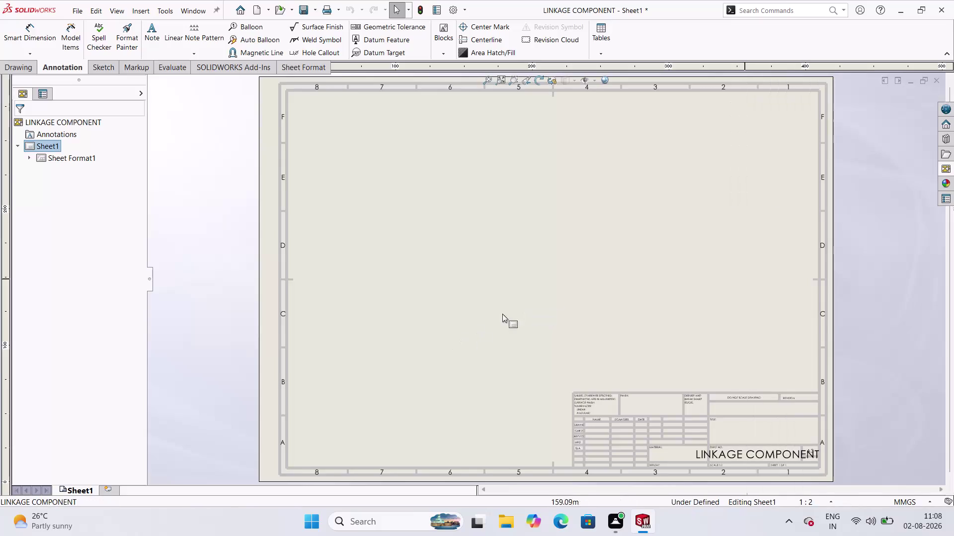
Drag the linkage front view from the View Palette to the sheet centre, skipping projected views.
click(948, 173)
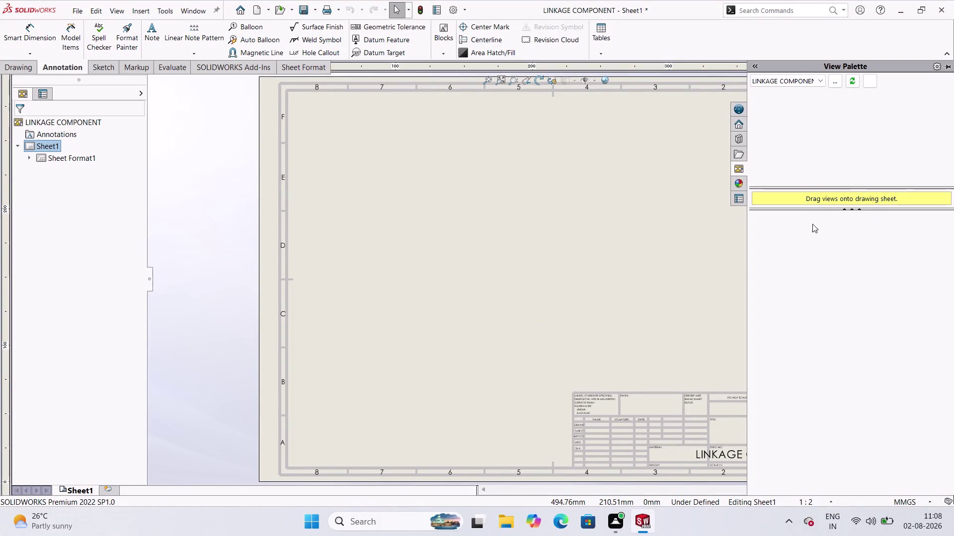
drag(786, 239, 464, 315)
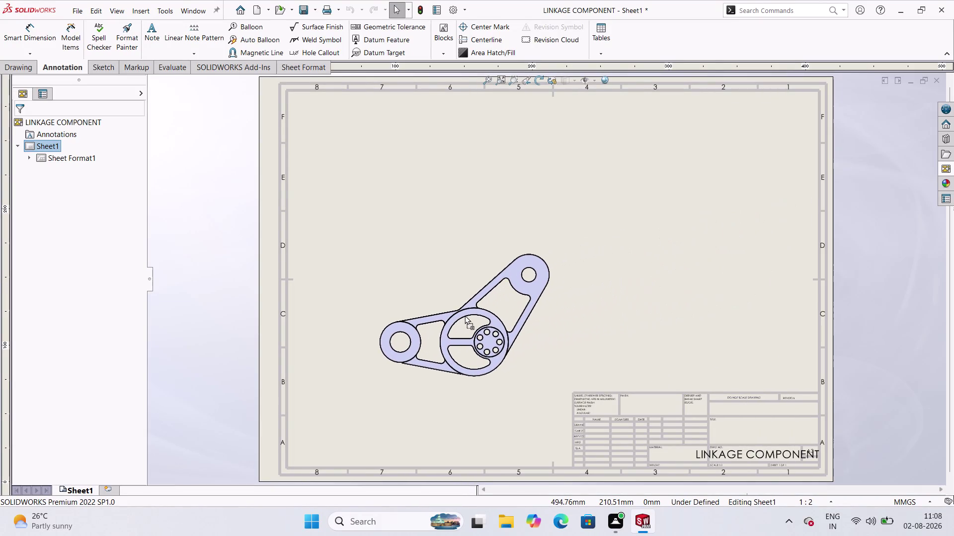
drag(464, 315, 477, 302)
click(480, 301)
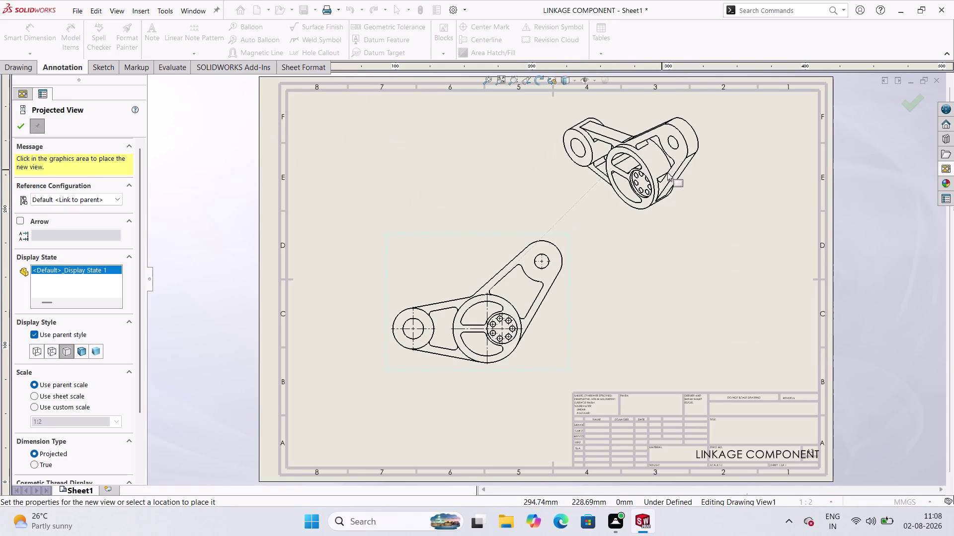
click(24, 129)
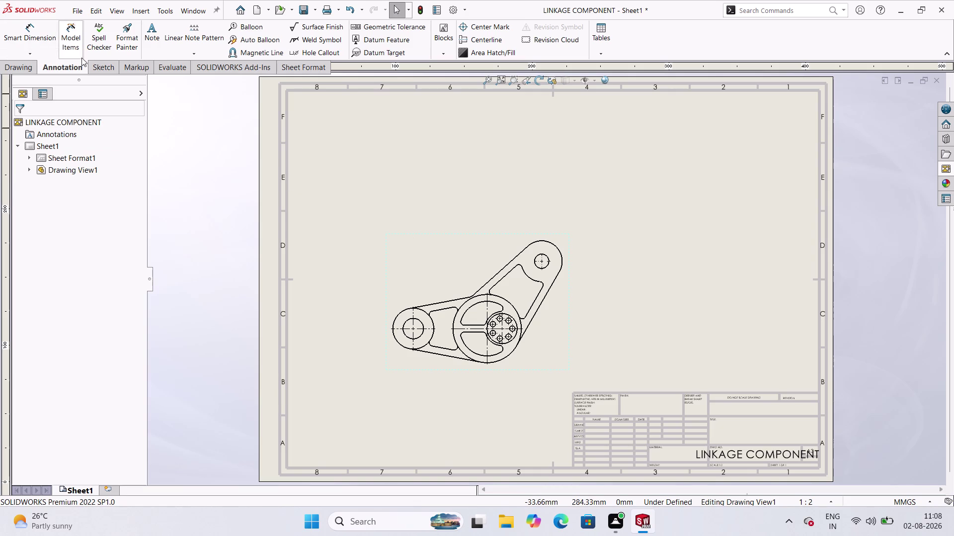
Insert a Model View of LINKAGE COMPONENT with a top view and a top-right isometric view.
click(27, 67)
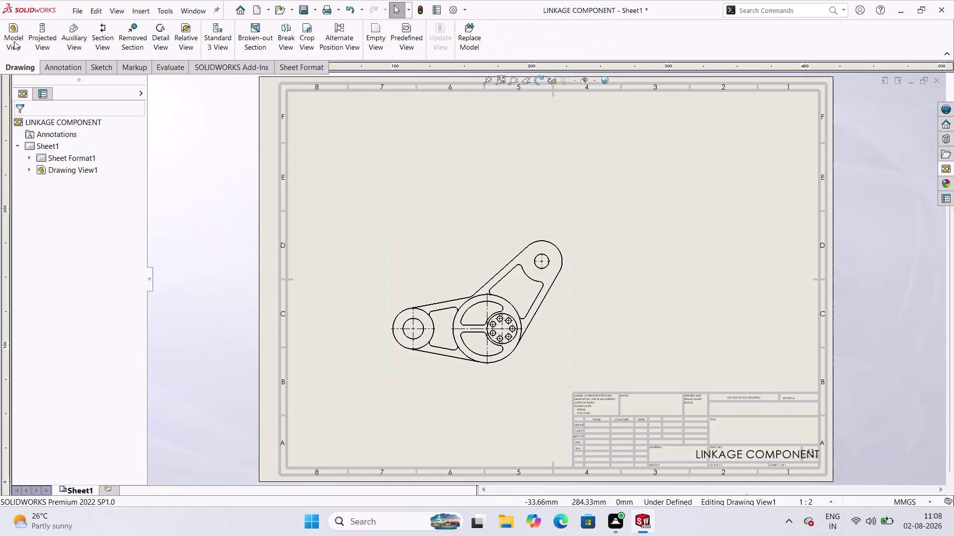
click(14, 41)
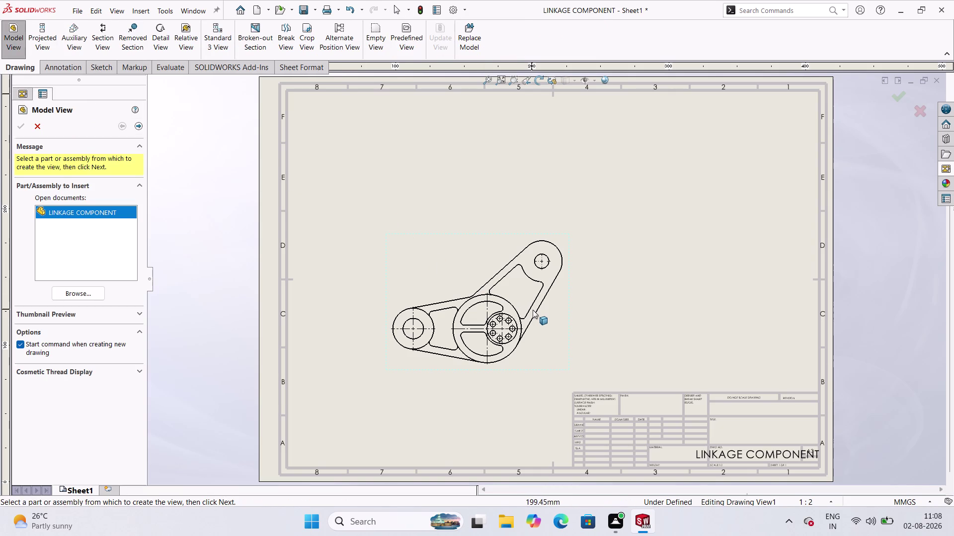
click(532, 309)
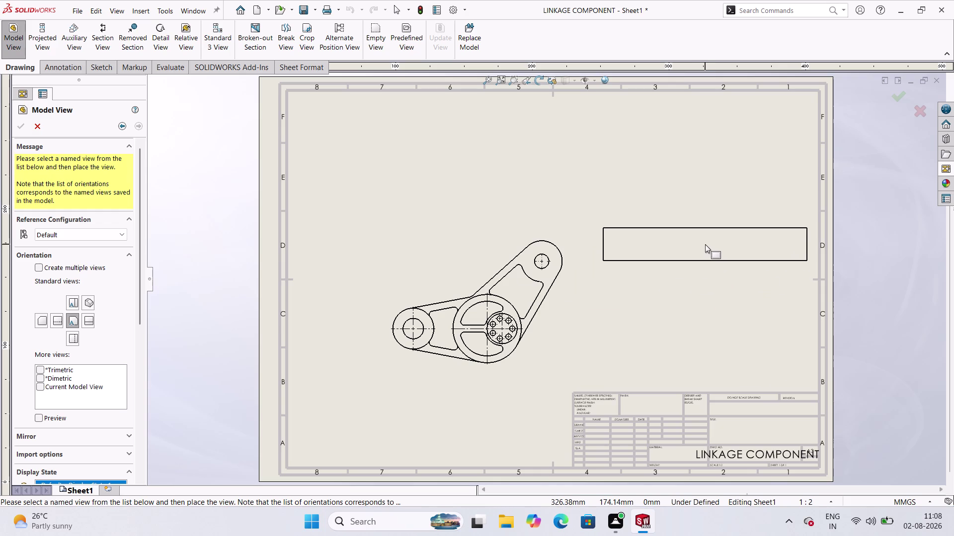
click(703, 243)
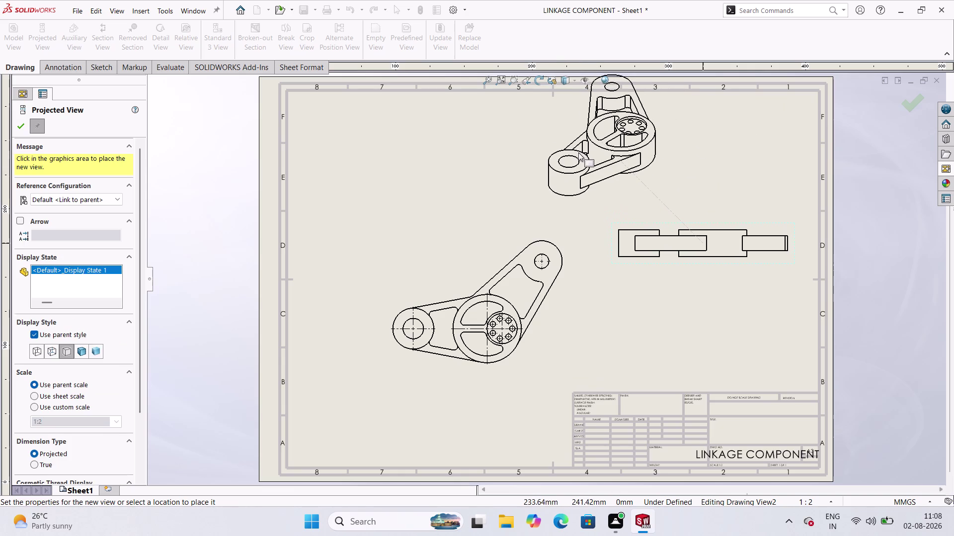
click(578, 153)
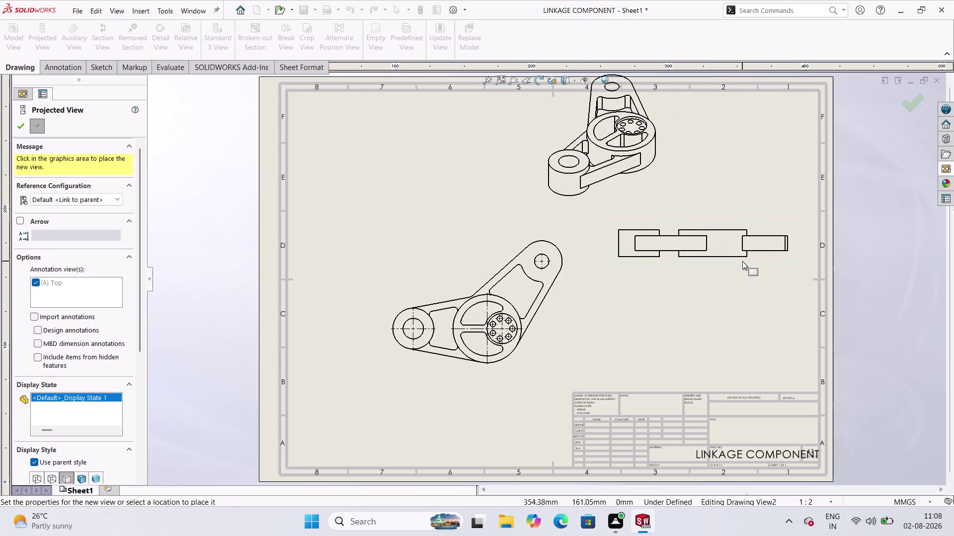
Exit view placement and delete the unwanted top view.
right_click(742, 256)
key(Escape)
key(Escape)
right_click(733, 247)
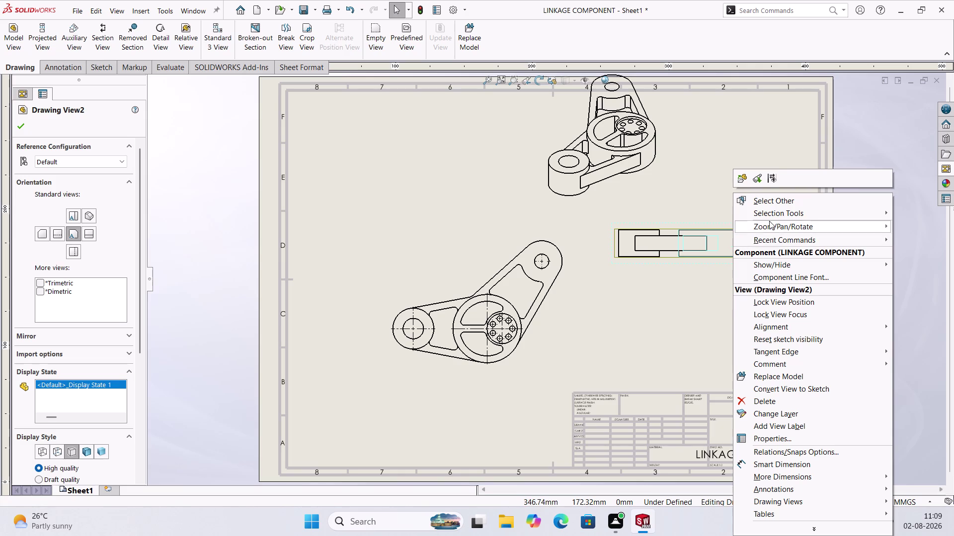
click(751, 401)
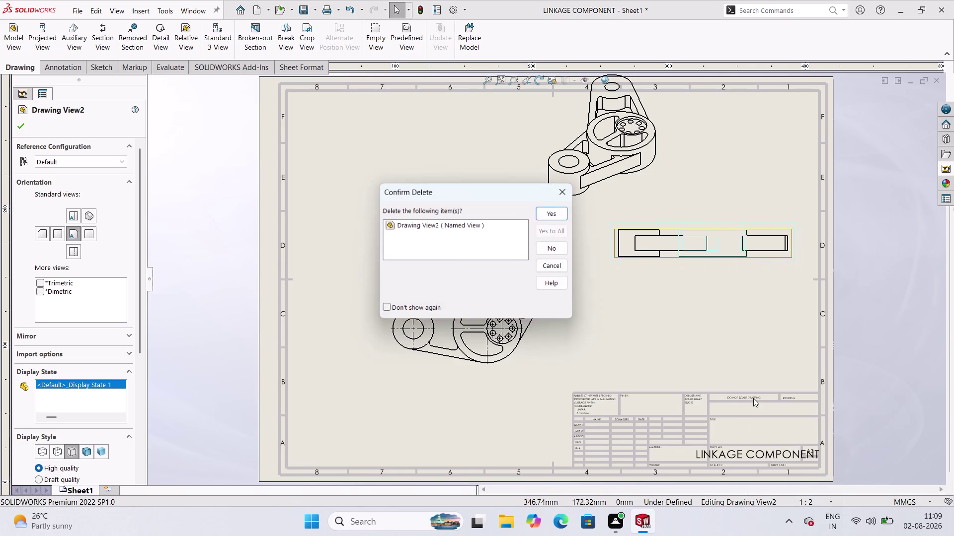
click(547, 207)
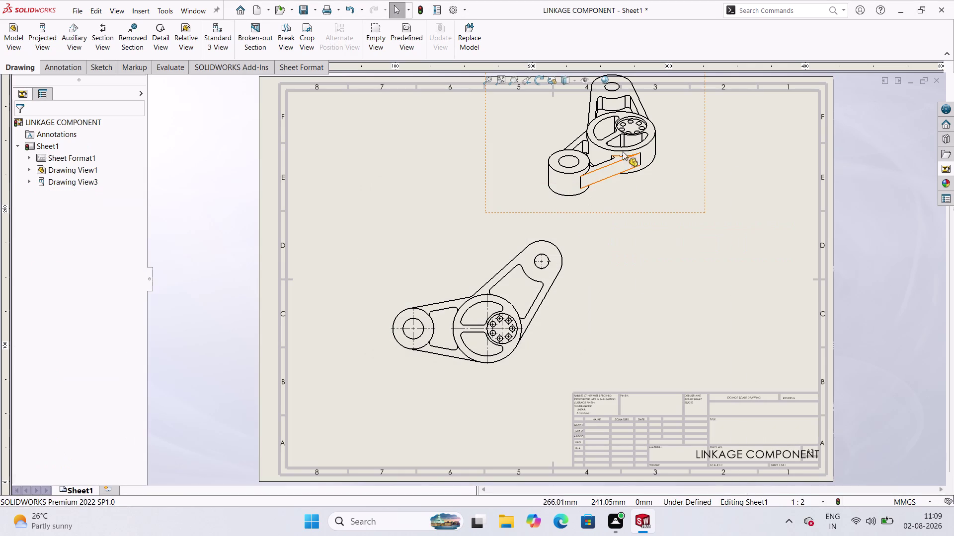
Move the isometric view down to the right and shift the front view lower.
drag(668, 214, 746, 320)
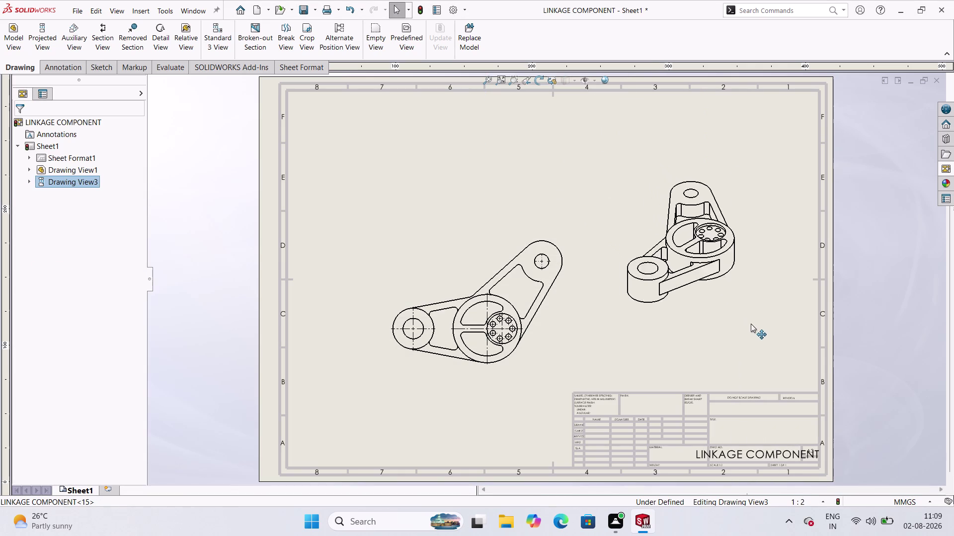
drag(746, 321, 766, 351)
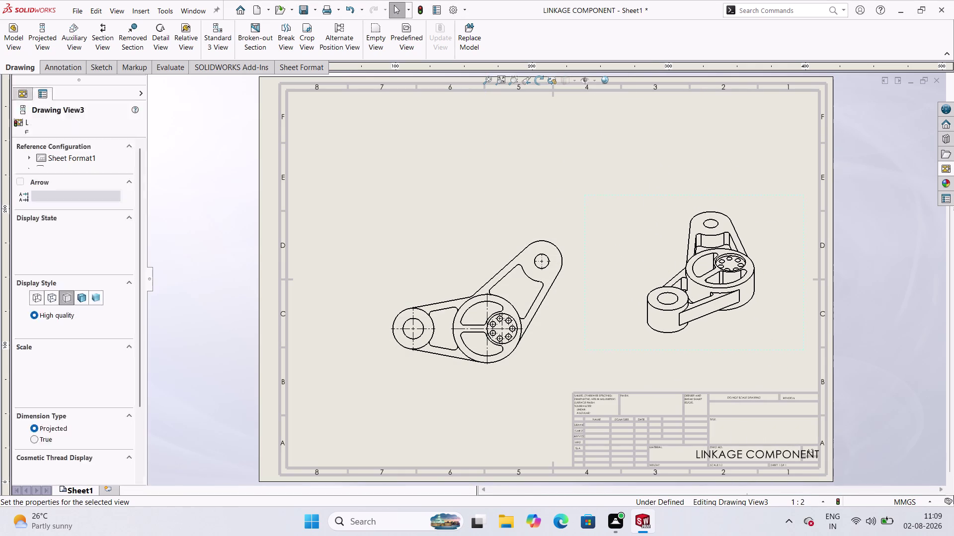
drag(541, 365, 521, 372)
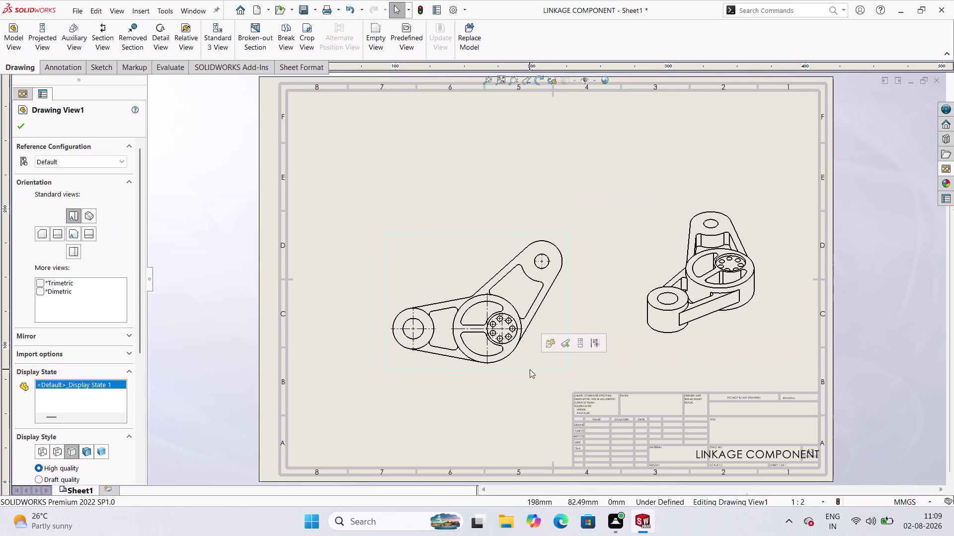
click(352, 265)
key(Escape)
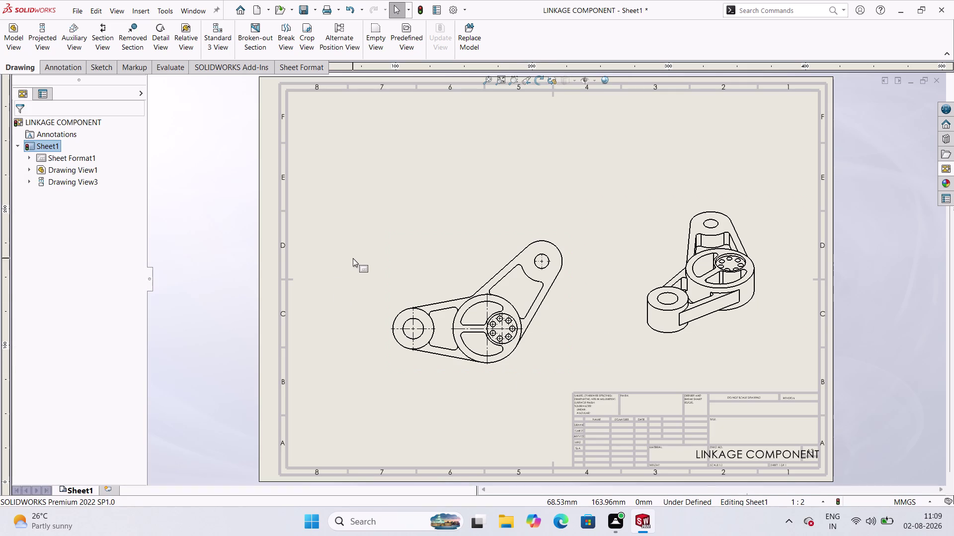
drag(524, 376, 508, 381)
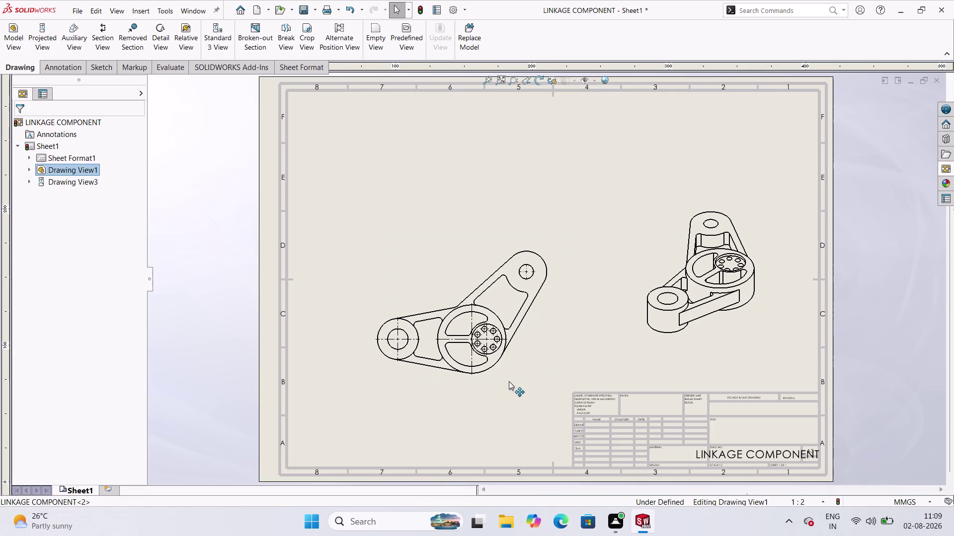
drag(508, 381, 526, 386)
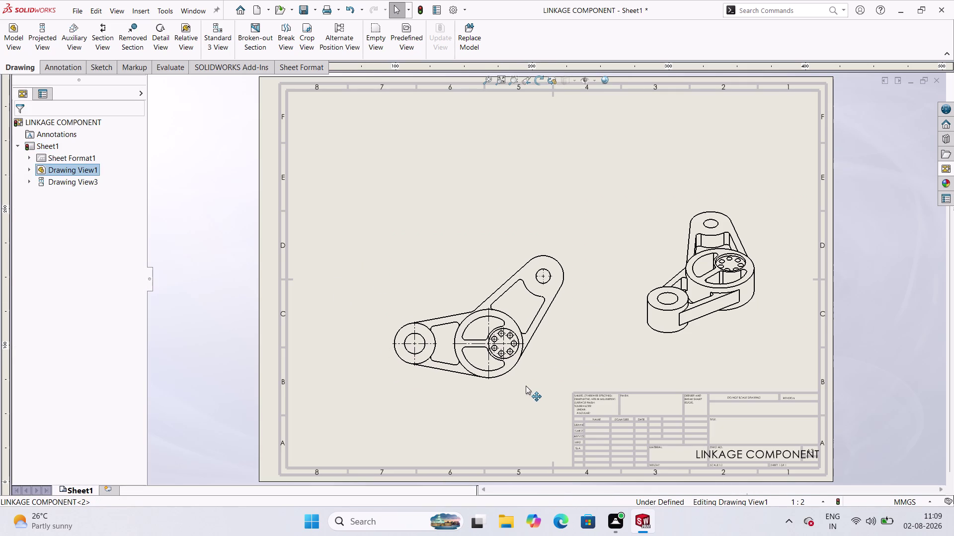
drag(525, 386, 518, 384)
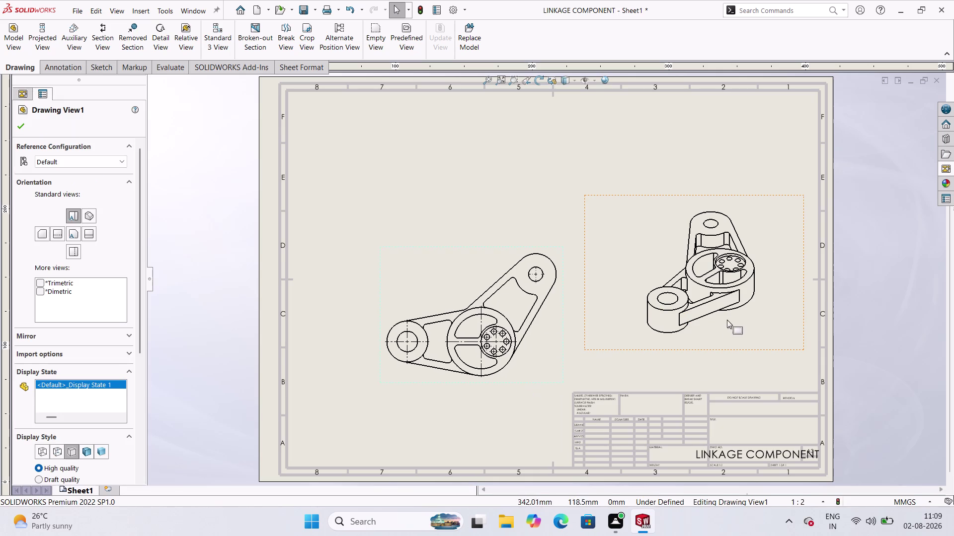
Fine-tune the isometric view's position and move the front view lower left.
click(732, 333)
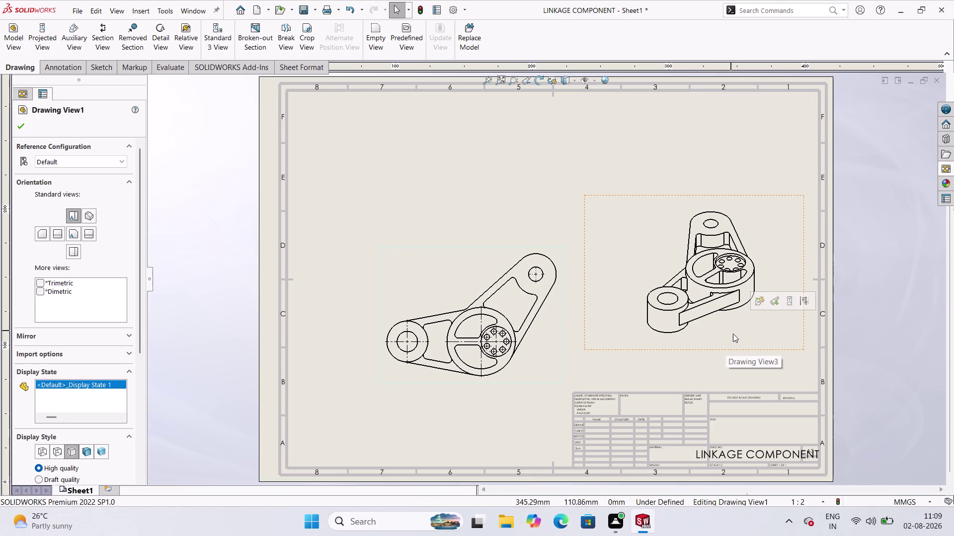
drag(754, 350, 751, 357)
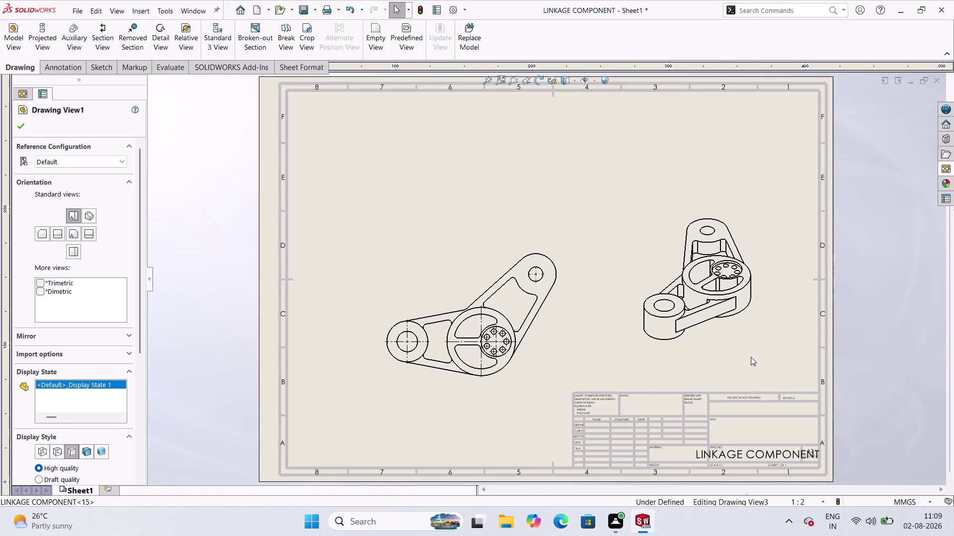
drag(750, 358, 757, 366)
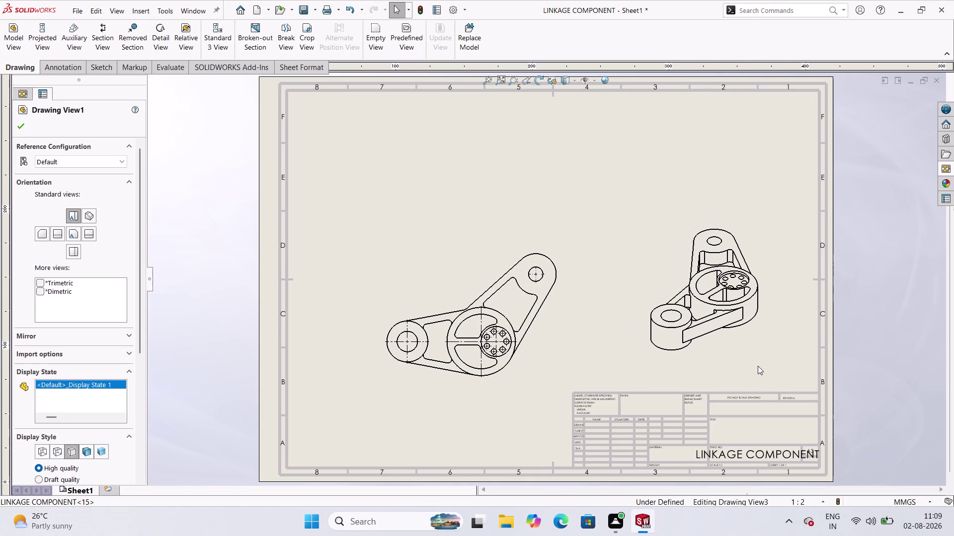
drag(758, 366, 753, 359)
drag(537, 343, 542, 368)
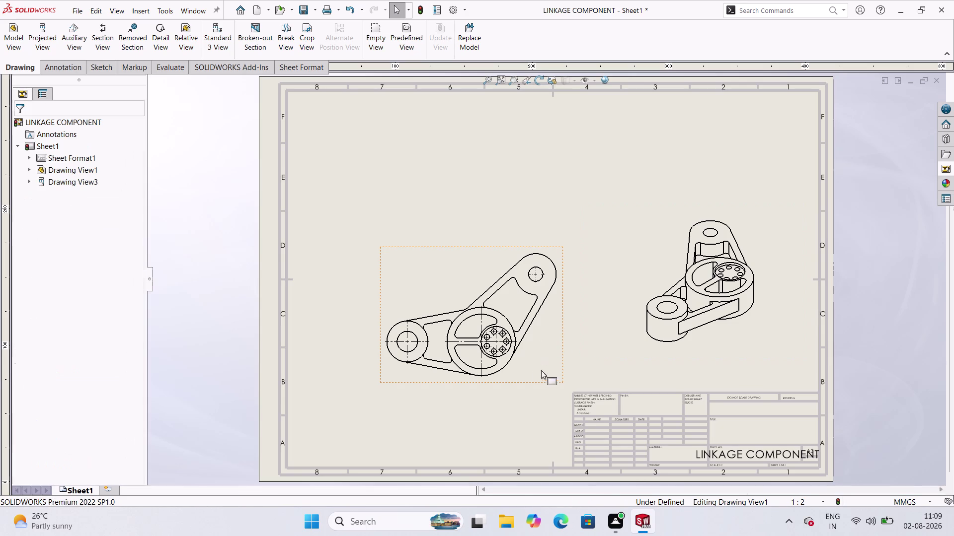
drag(523, 381, 527, 389)
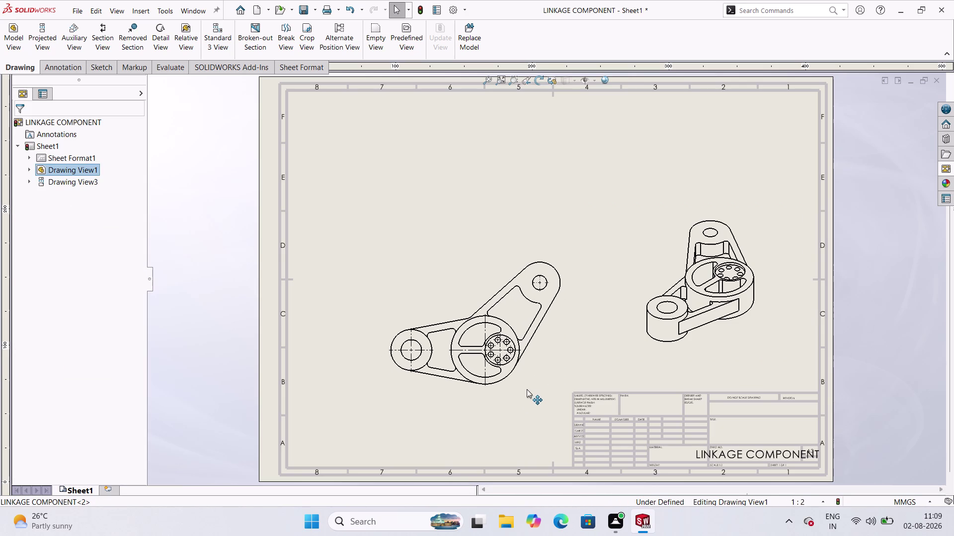
drag(526, 389, 509, 394)
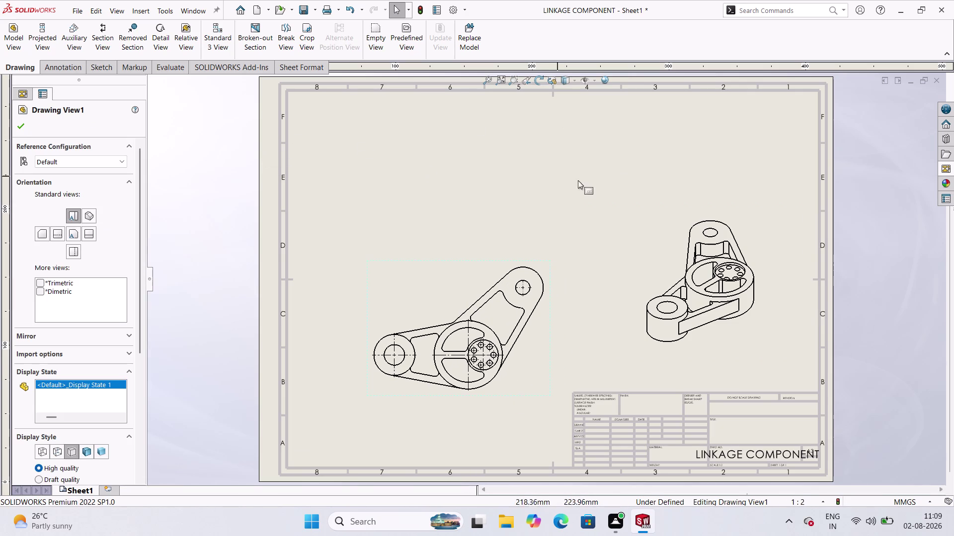
click(26, 128)
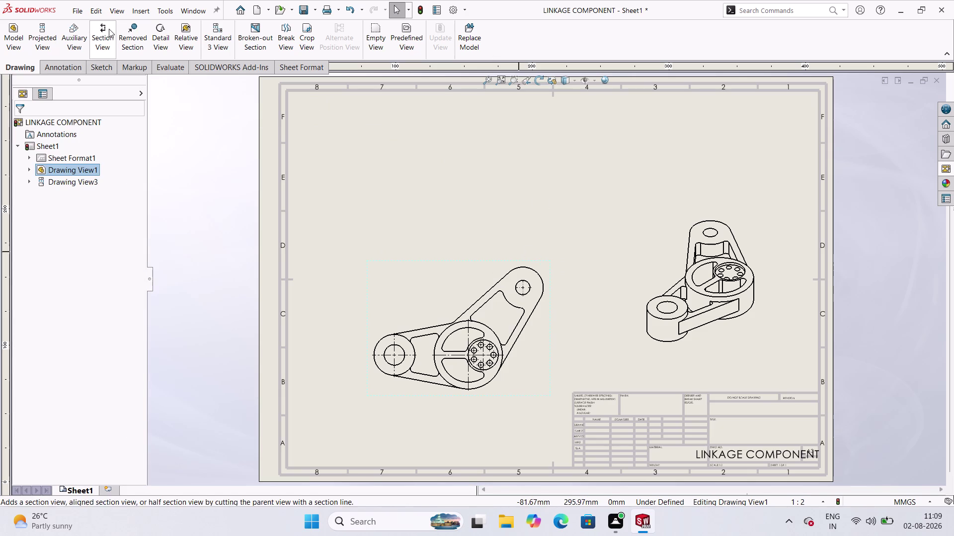
click(109, 29)
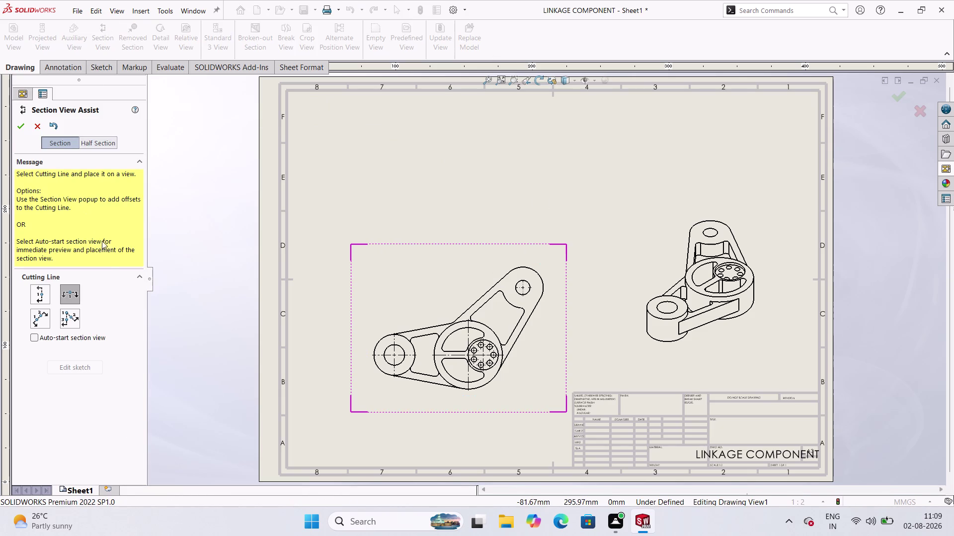
click(70, 320)
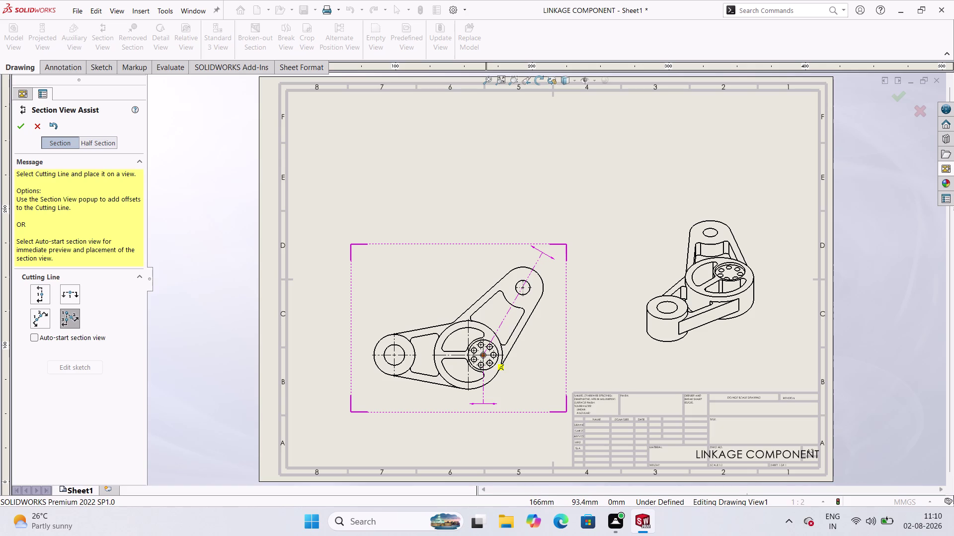
scroll(down, 3)
scroll(down, 3)
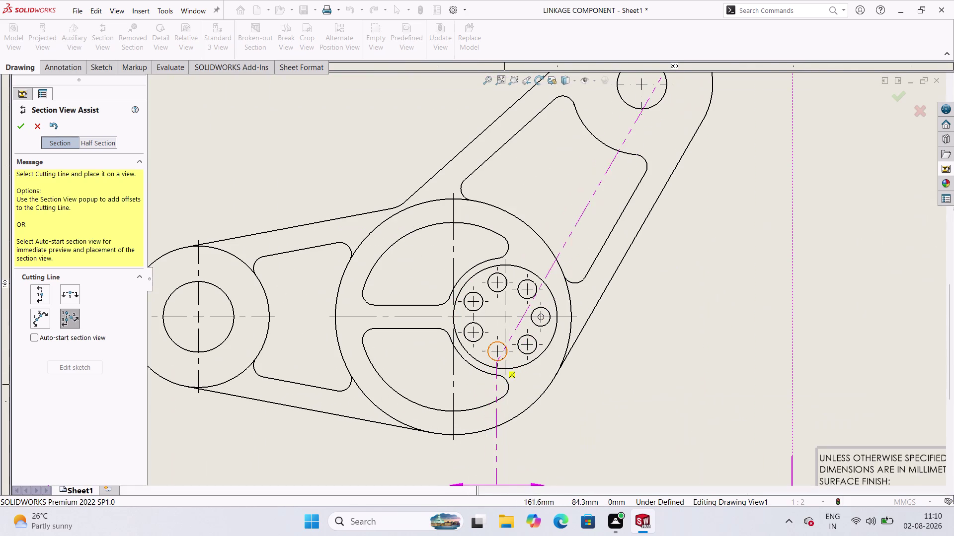
click(513, 317)
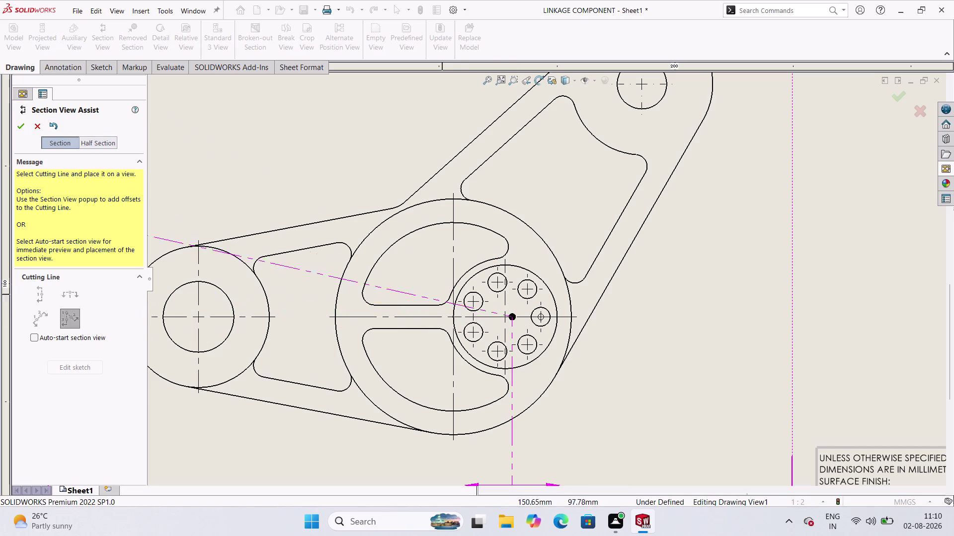
scroll(up, 3)
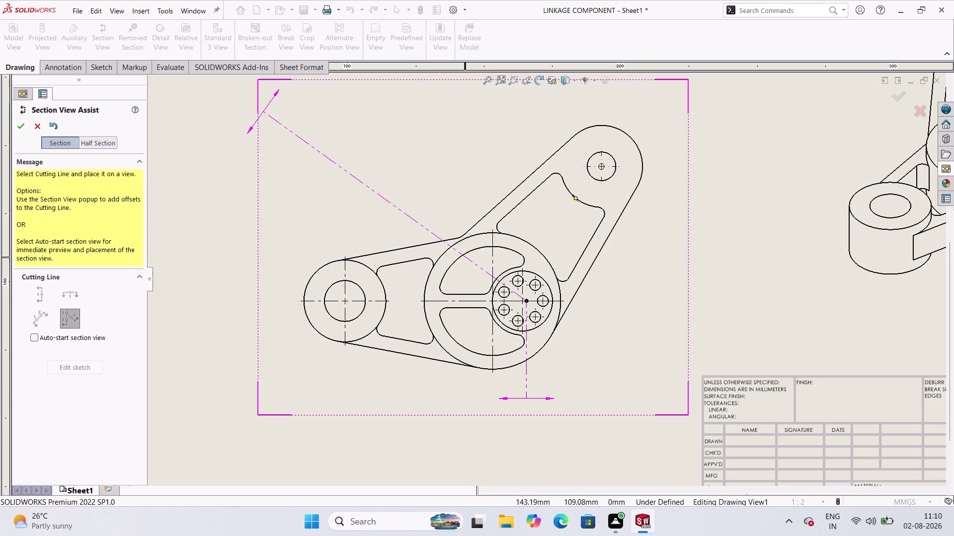
key(Escape)
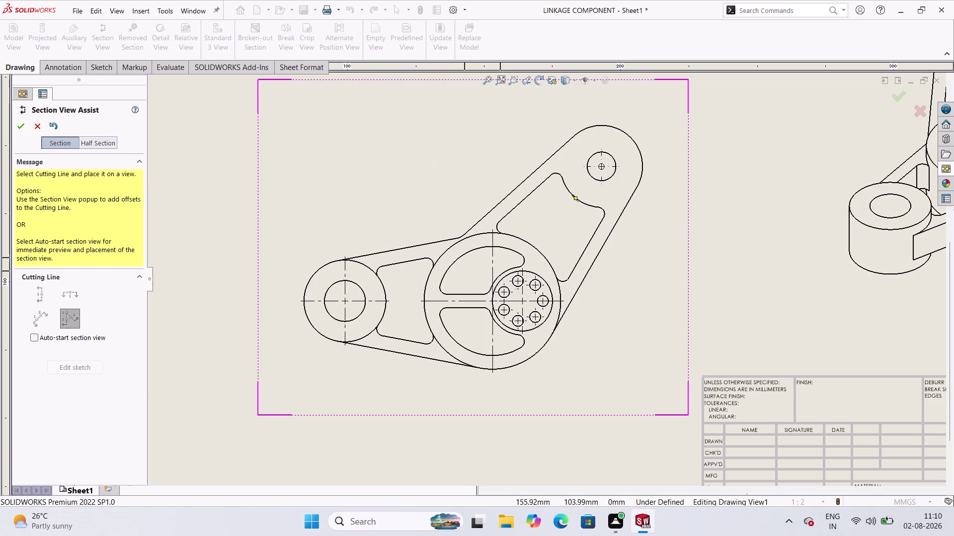
key(Escape)
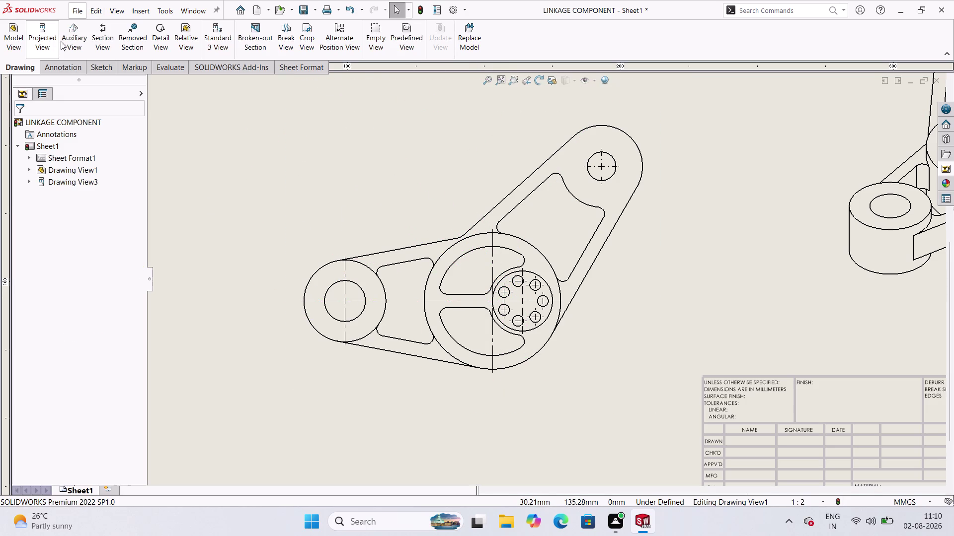
click(107, 44)
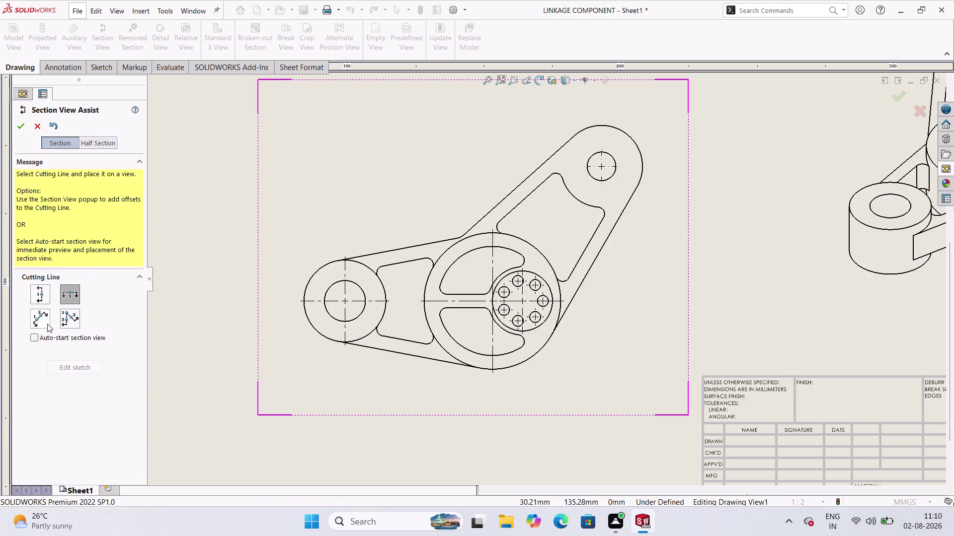
click(72, 320)
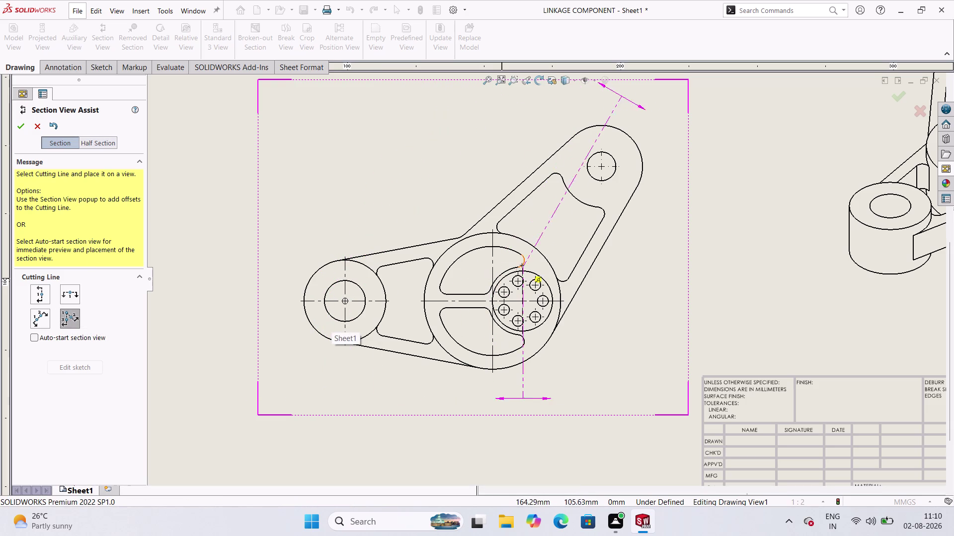
click(603, 164)
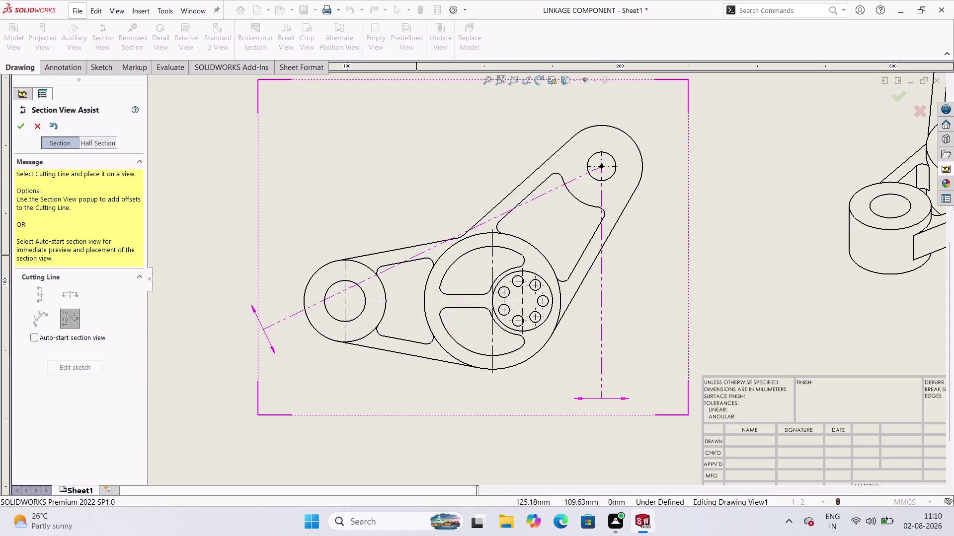
key(Escape)
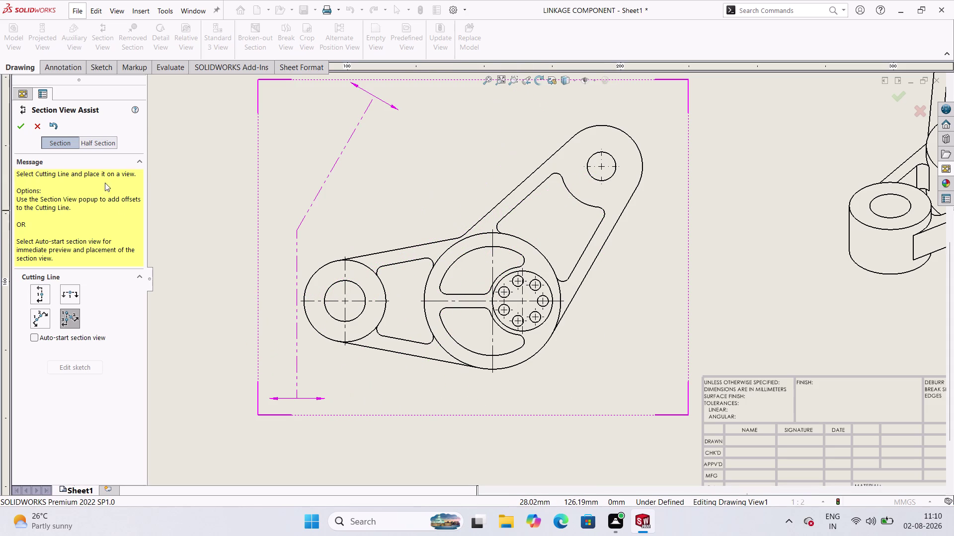
click(38, 317)
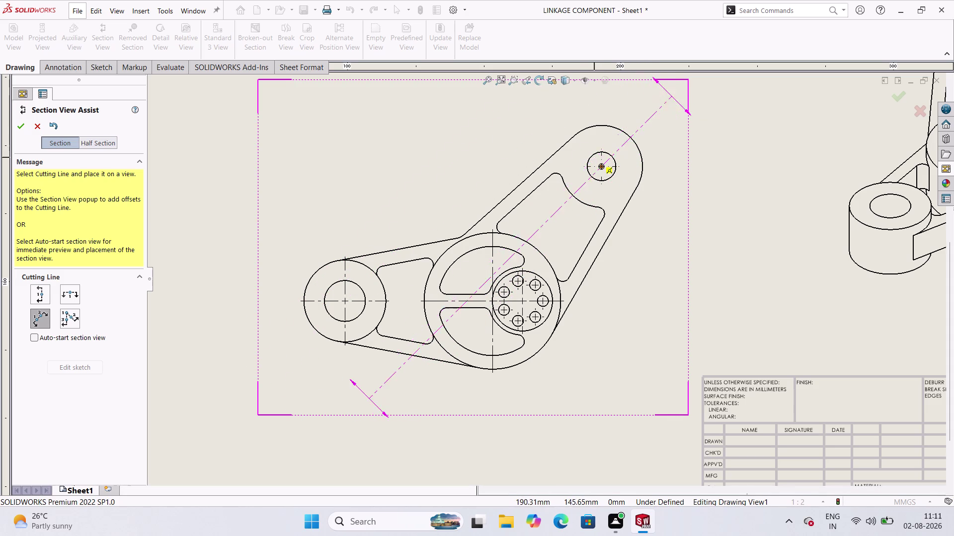
click(603, 168)
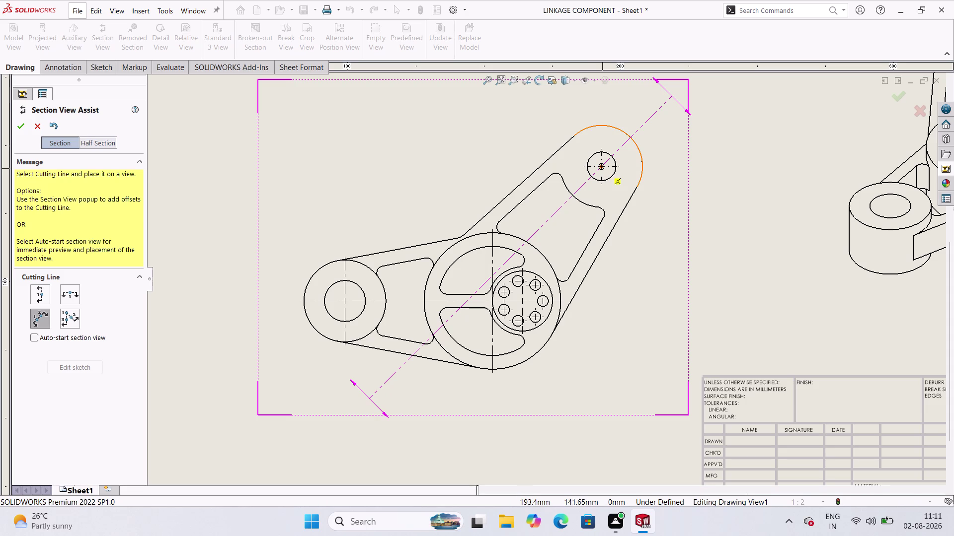
click(527, 301)
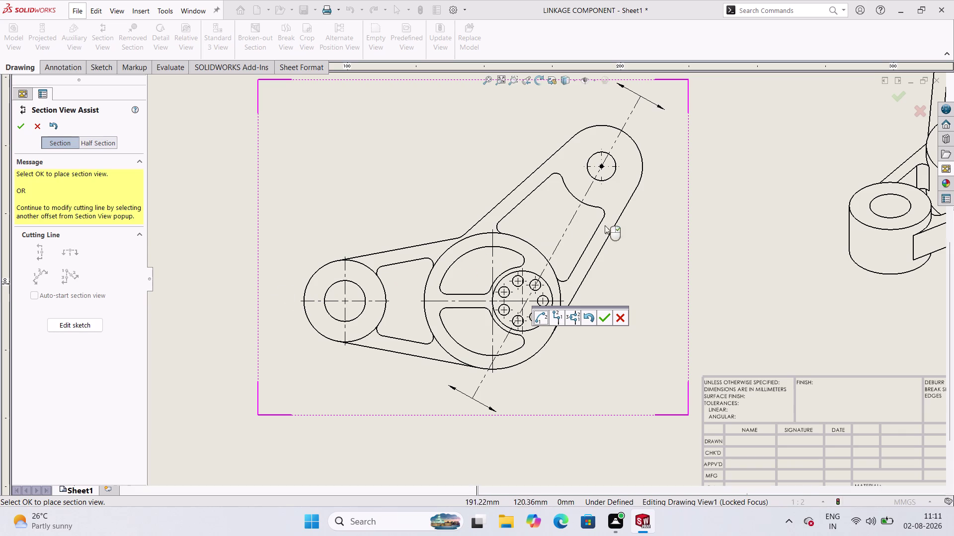
key(Escape)
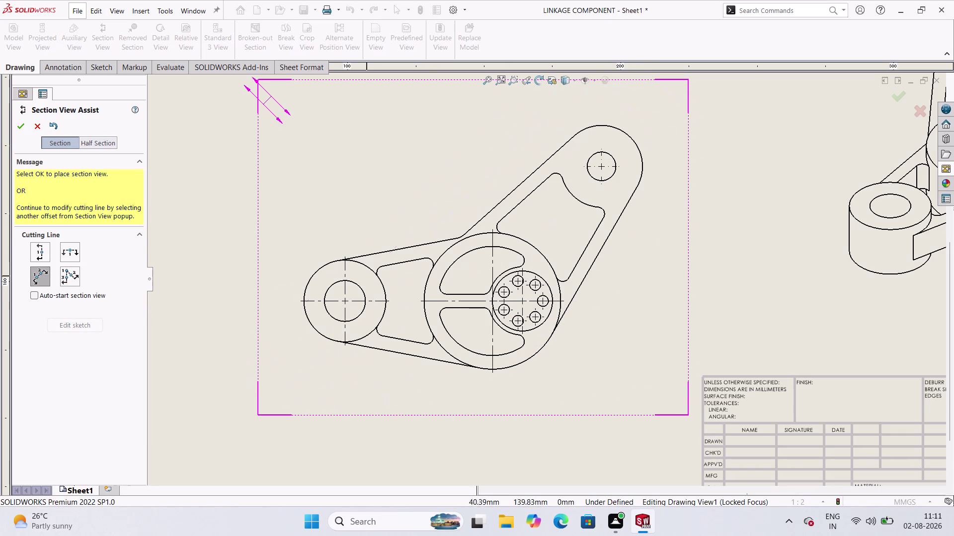
key(Escape)
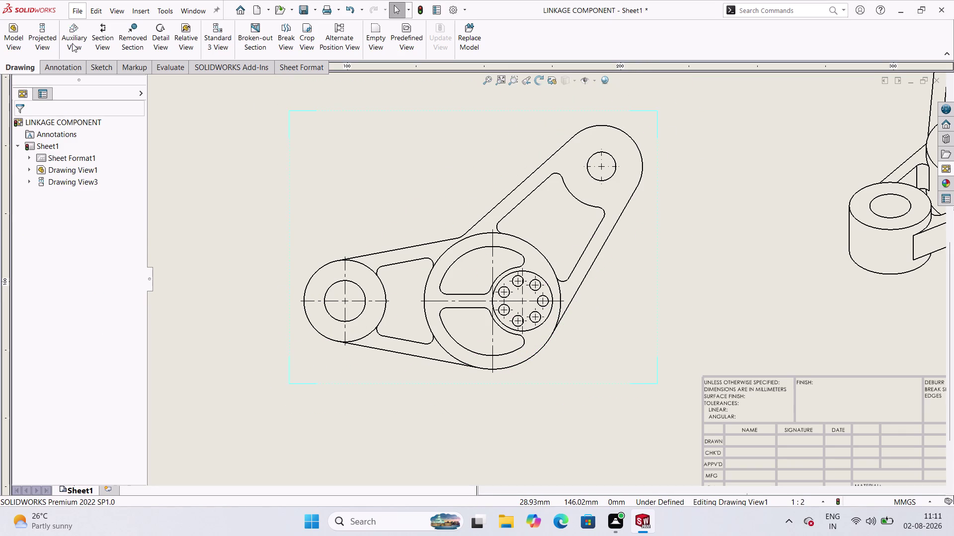
Try the Half Section and Auto-start options in the Section View tool.
click(109, 36)
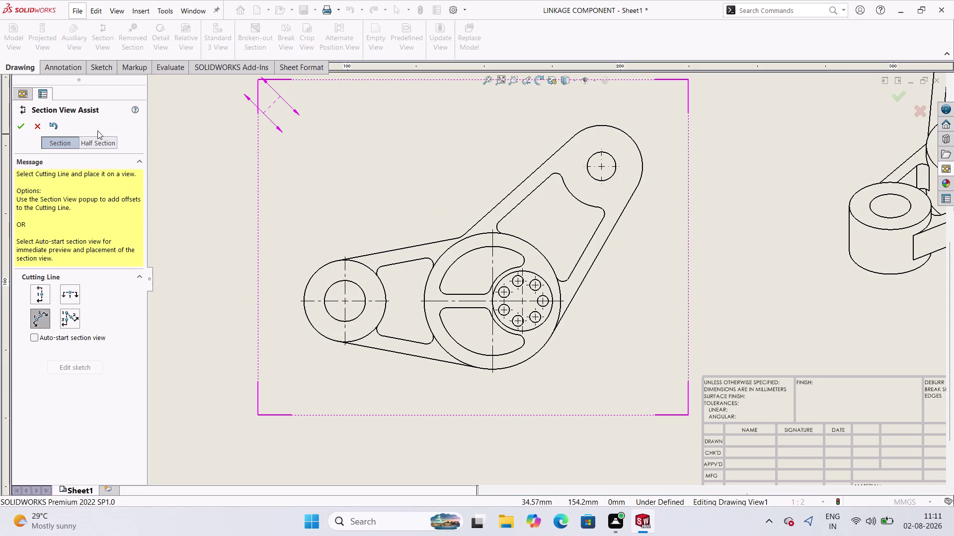
click(96, 147)
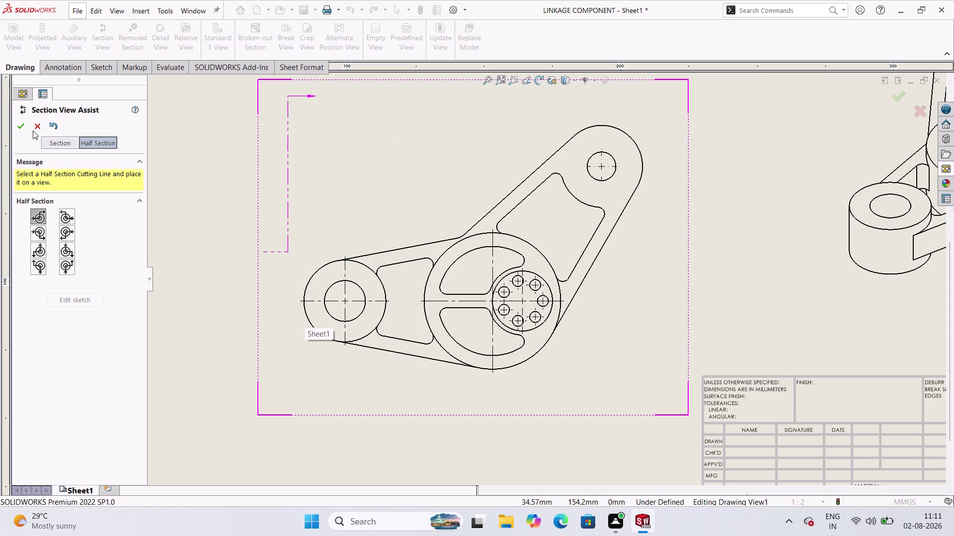
click(69, 143)
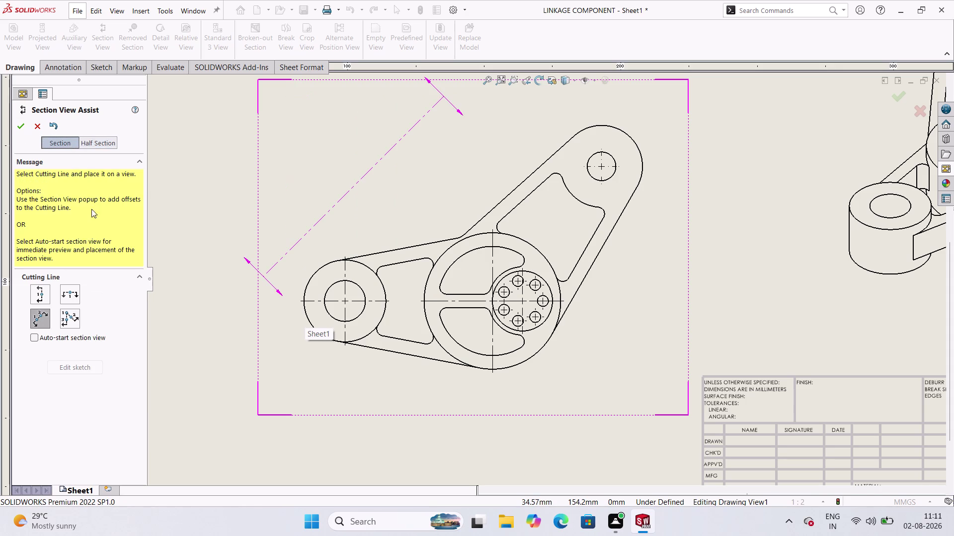
click(78, 364)
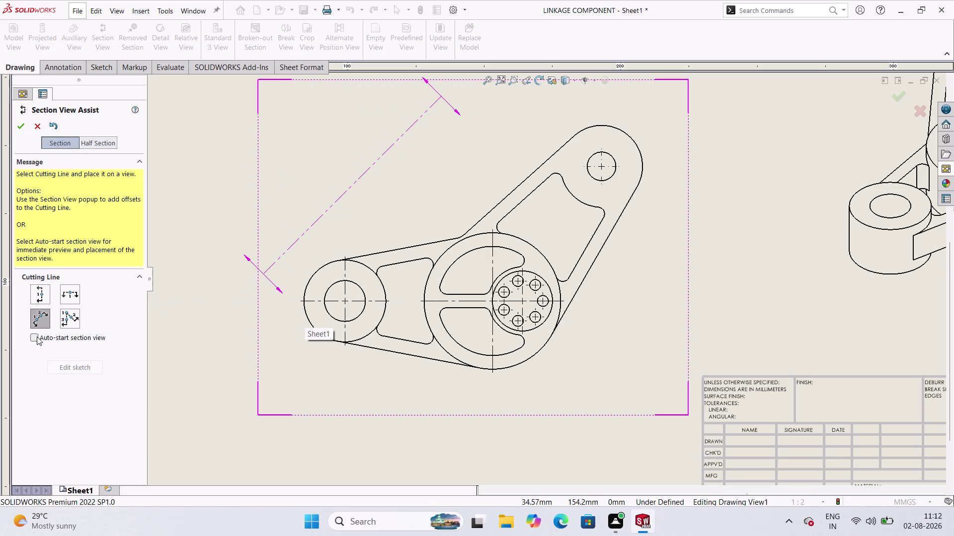
click(37, 337)
click(71, 364)
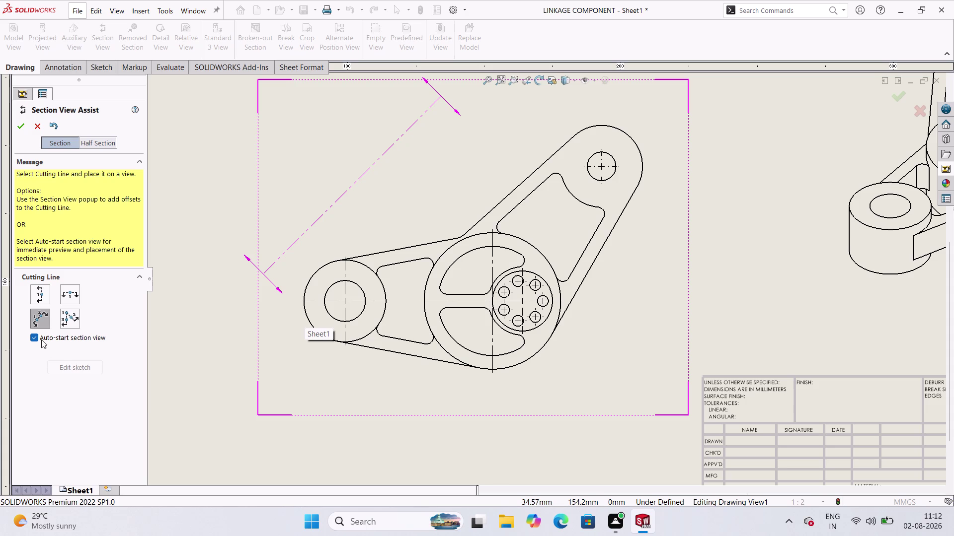
click(36, 336)
click(60, 316)
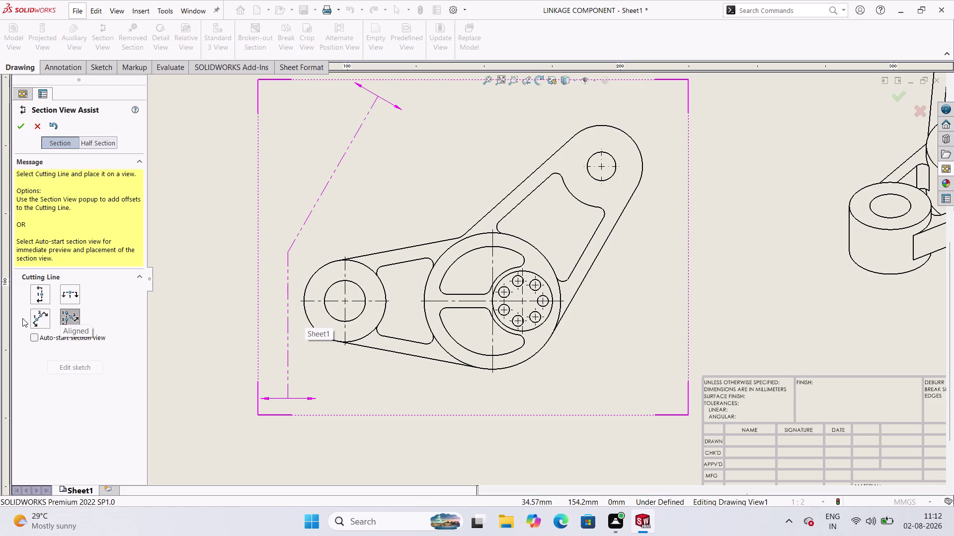
Draw an auxiliary cutting line from the left boss centre horizontally through the hub.
click(46, 319)
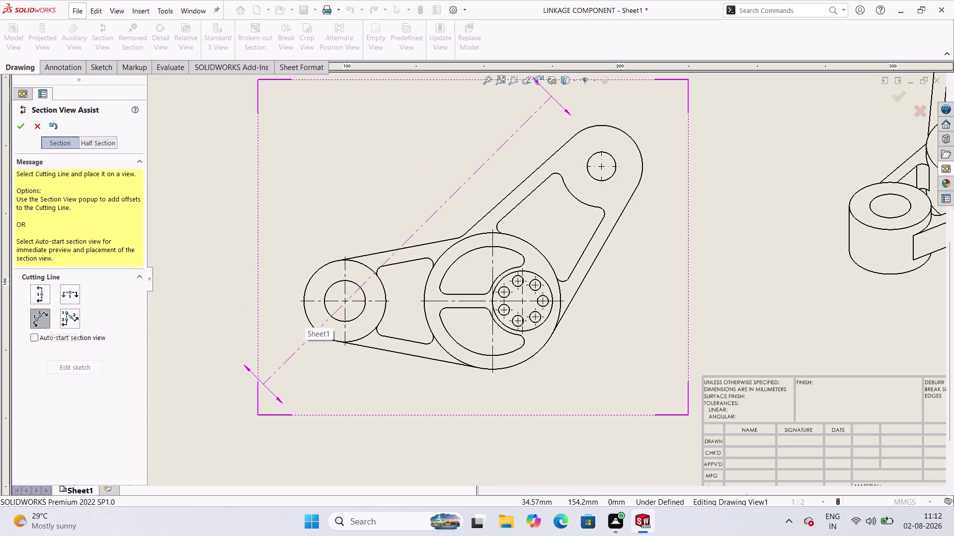
click(346, 301)
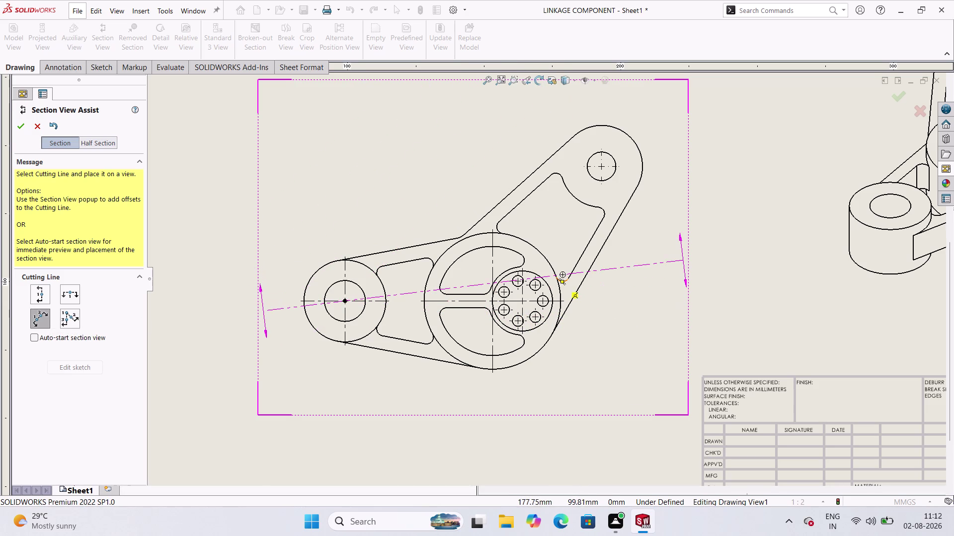
click(523, 299)
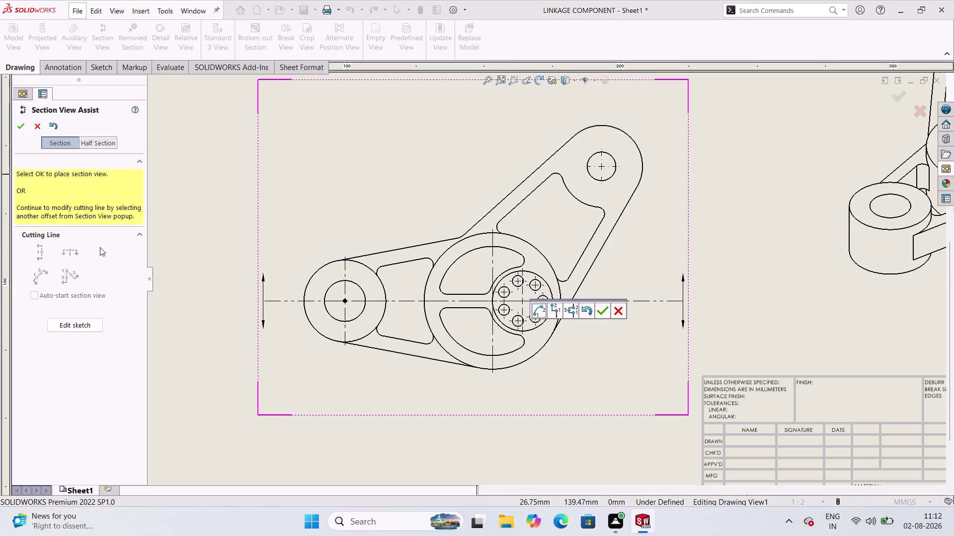
click(67, 329)
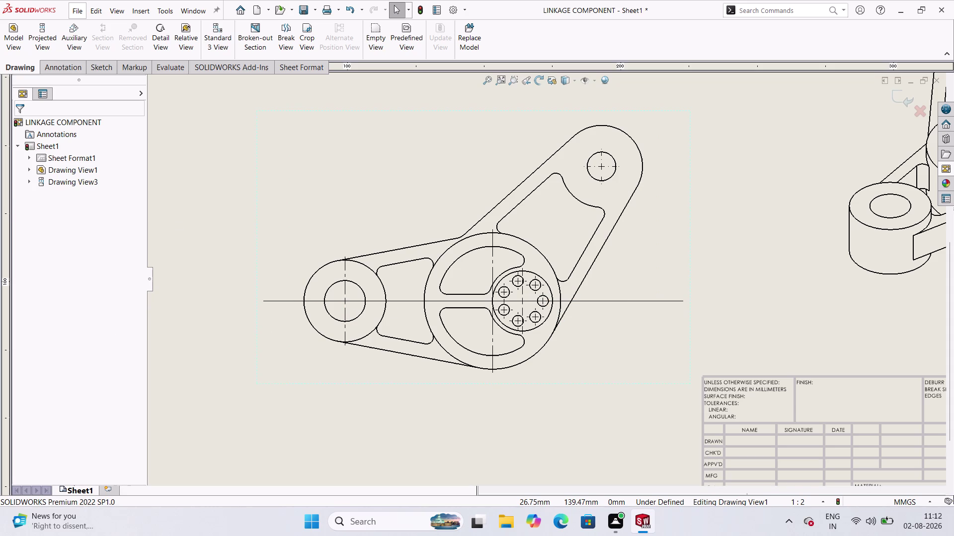
key(ctrl+z)
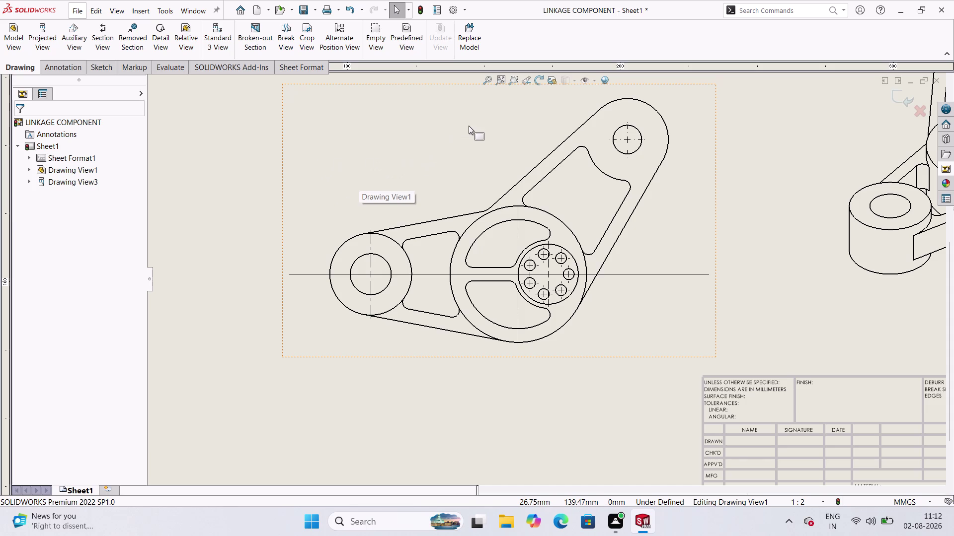
Undo the last three changes to the drawing.
scroll(up, 3)
scroll(down, 3)
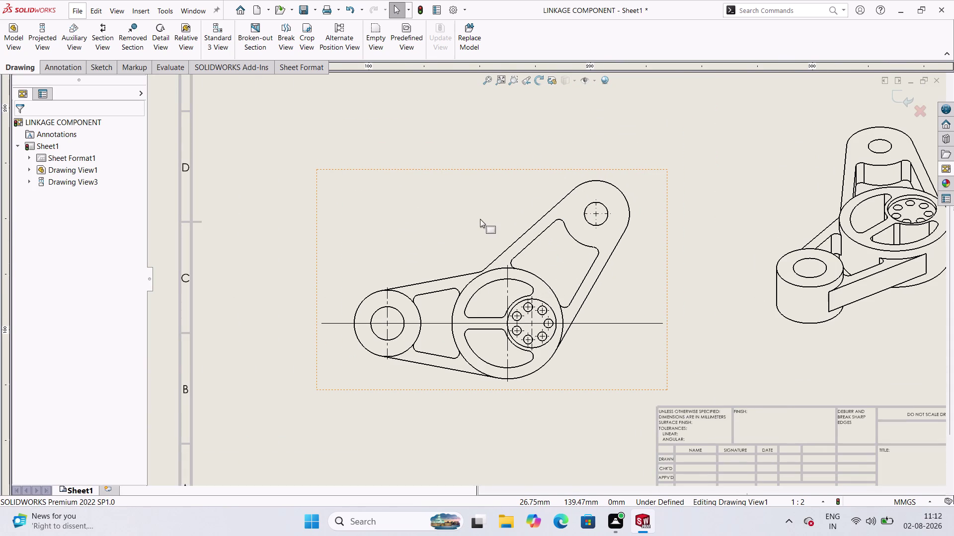
scroll(up, 3)
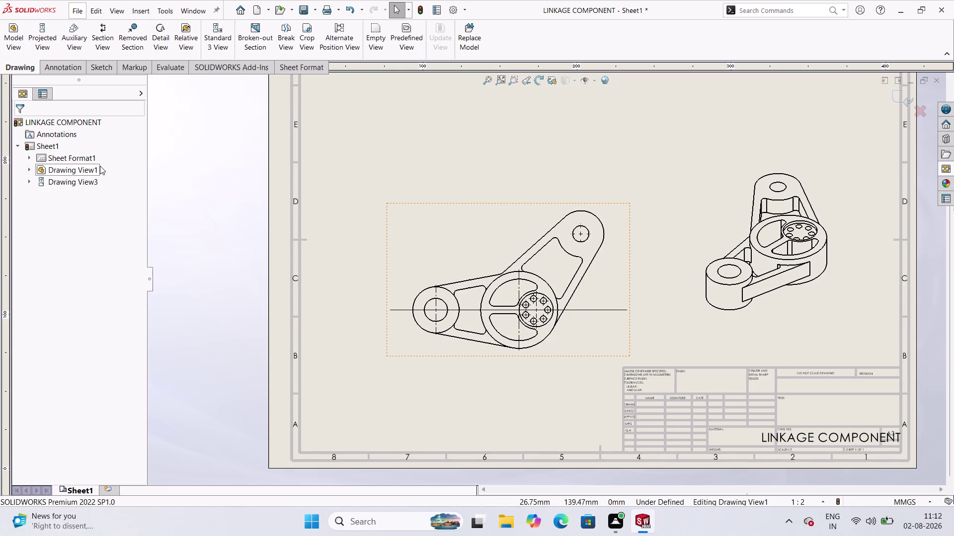
scroll(up, 3)
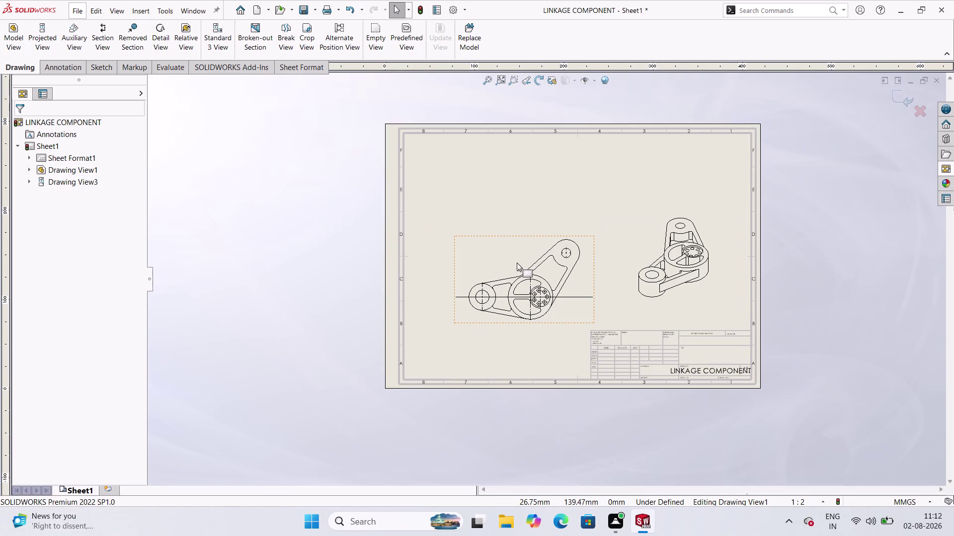
scroll(down, 3)
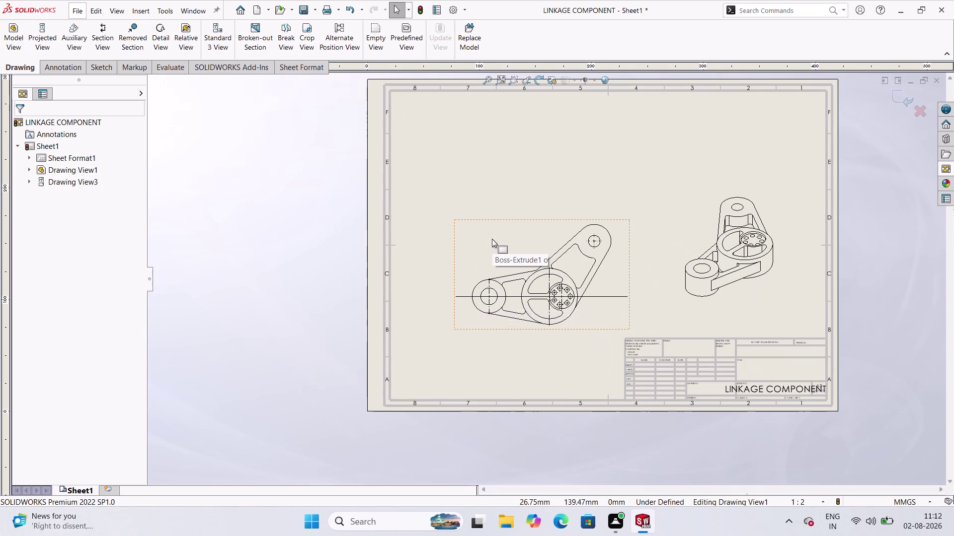
key(ctrl+z)
key(ctrl+z)
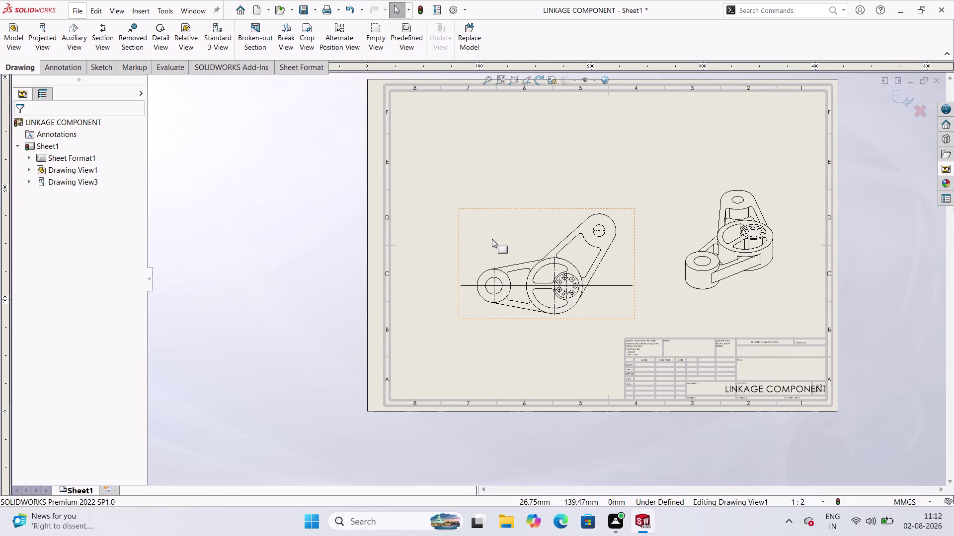
key(ctrl+z)
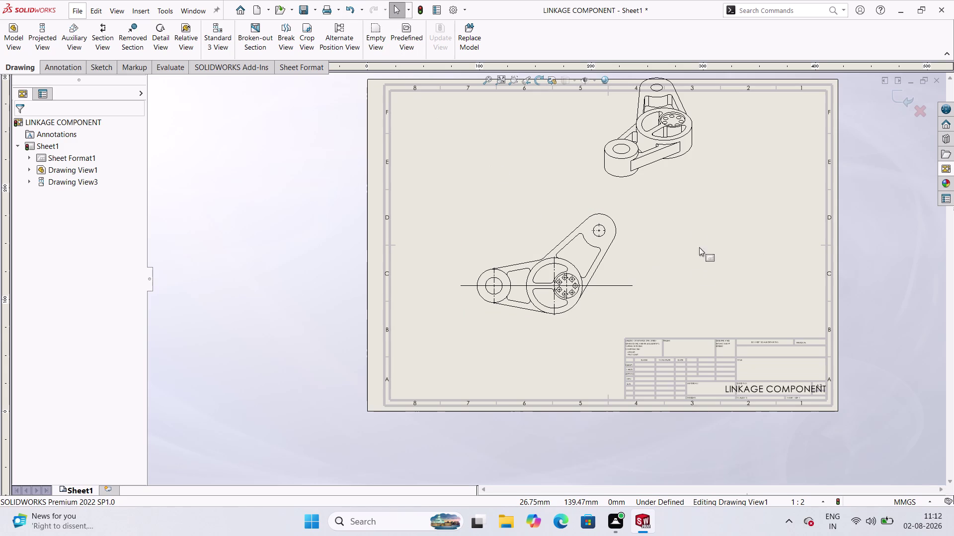
Move the isometric view slightly lower and set it to Shaded With Edges.
drag(705, 188, 786, 297)
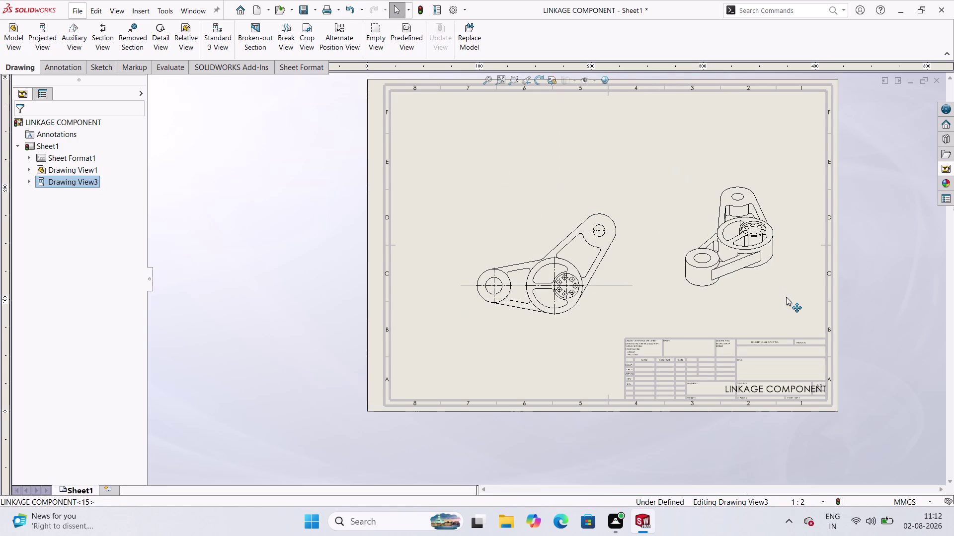
drag(786, 297, 787, 309)
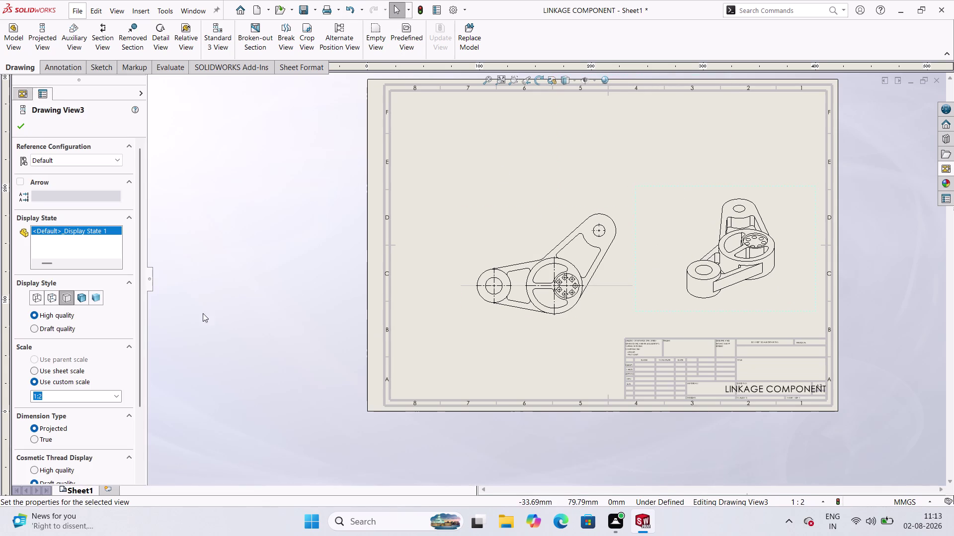
click(76, 303)
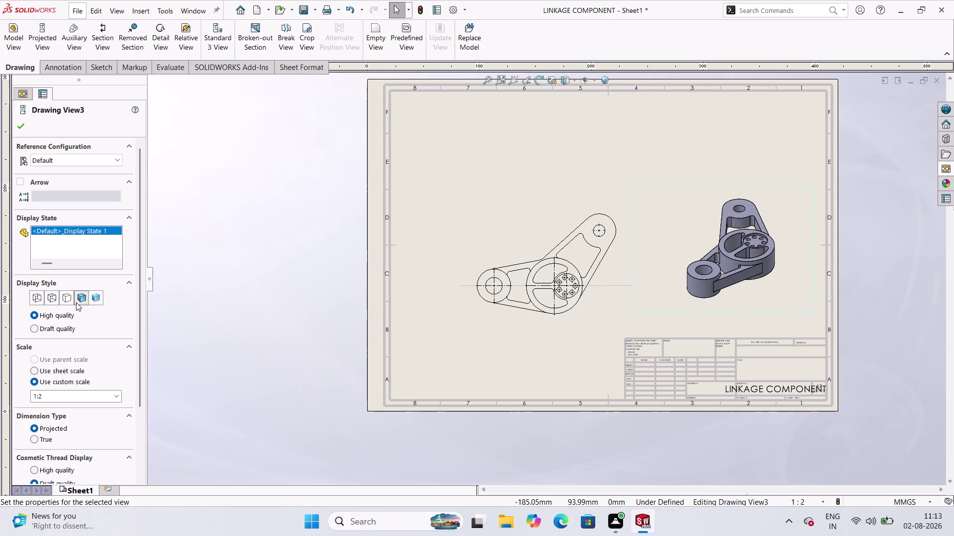
Shift the front view further left on the sheet.
drag(522, 315, 502, 302)
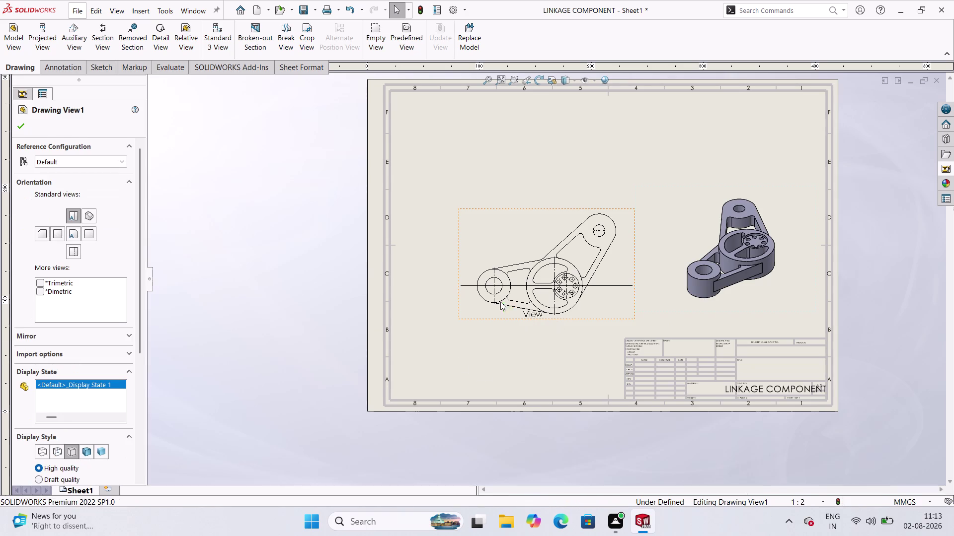
drag(502, 302, 491, 299)
click(460, 308)
drag(498, 317, 490, 312)
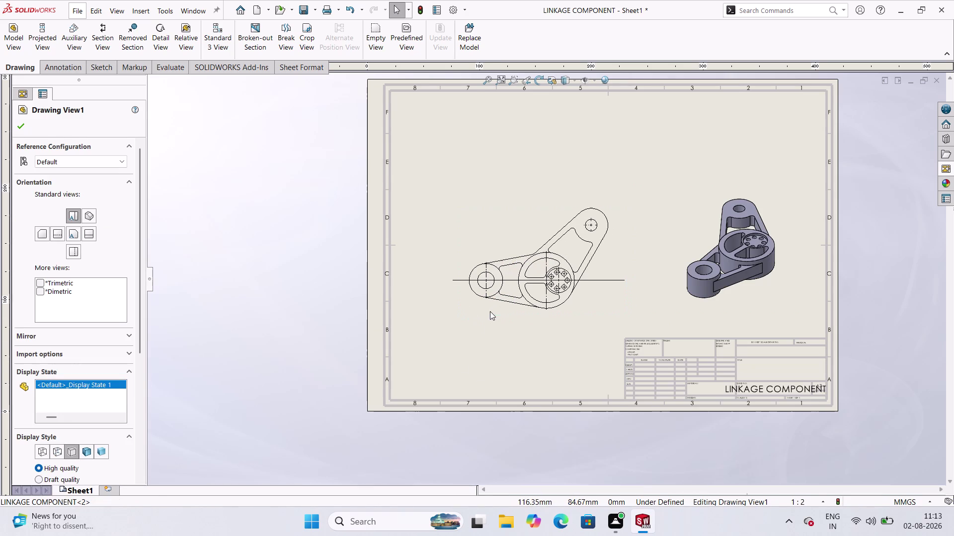
drag(490, 312, 473, 325)
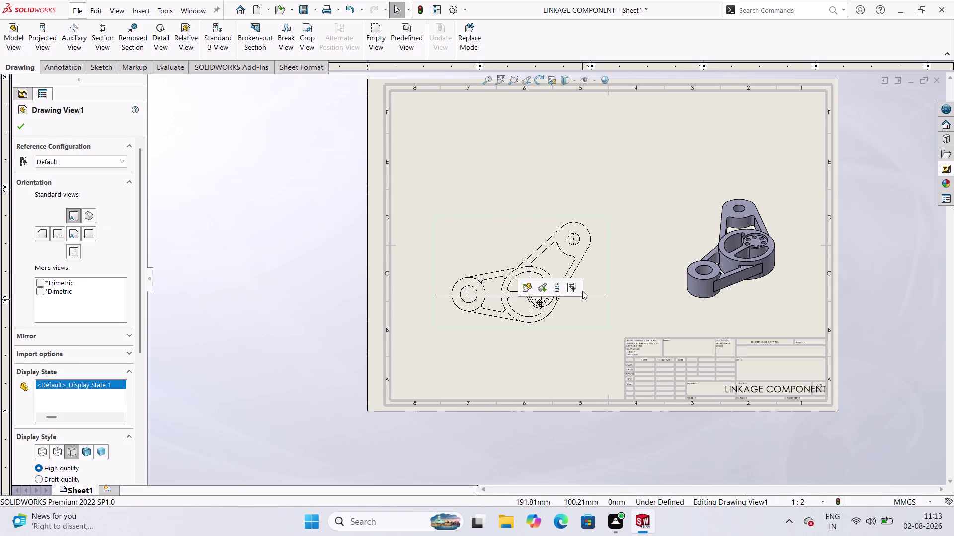
Fix the horizontal line through the front view's holes.
click(584, 294)
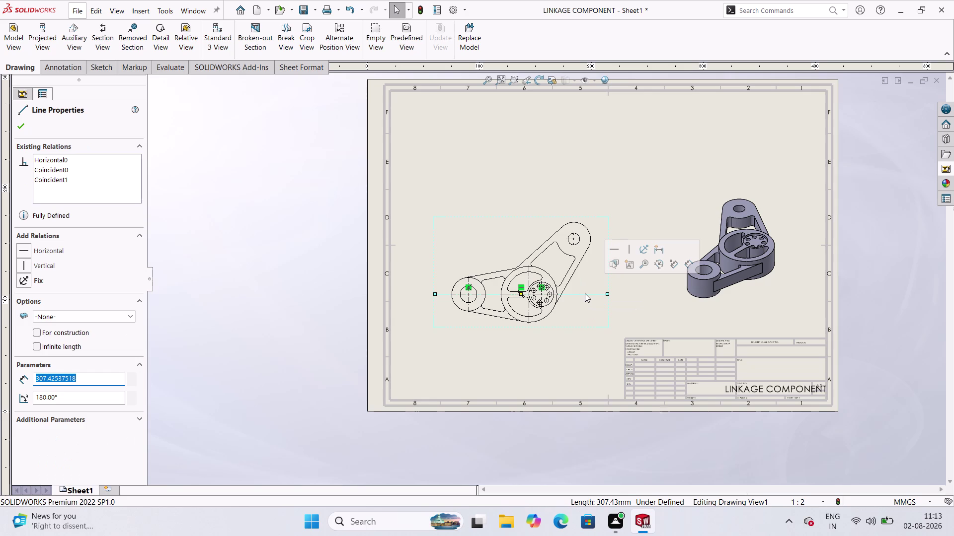
key(Delete)
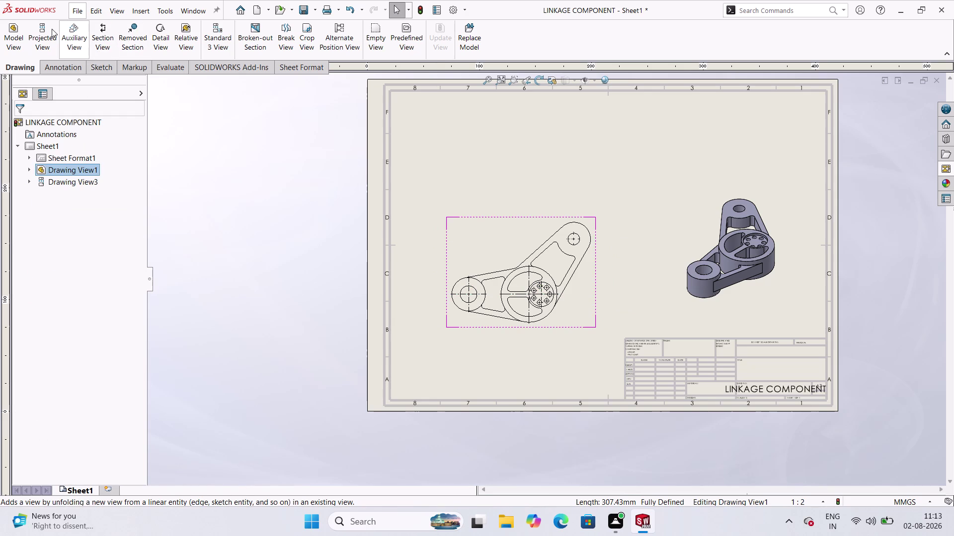
click(100, 47)
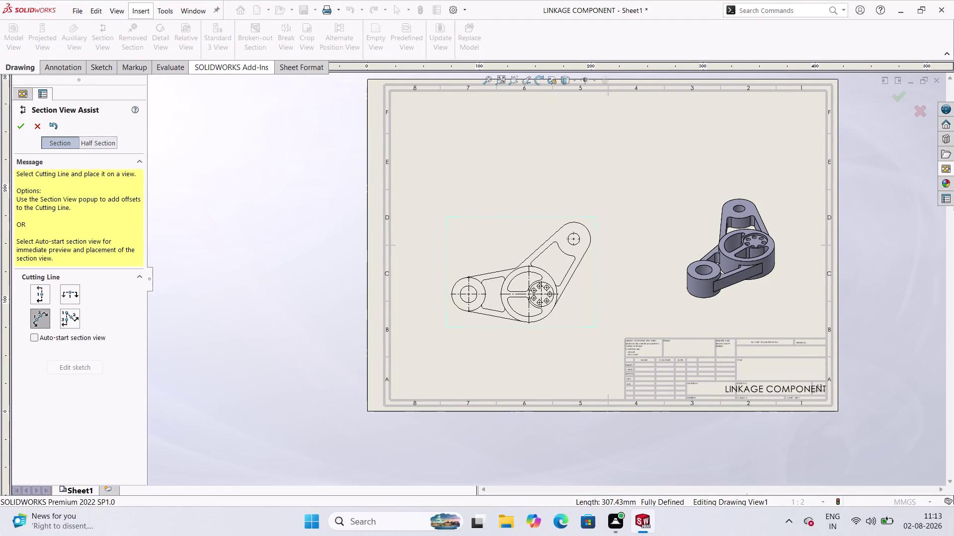
Place a horizontal cutting line through the hole centres, then try and cancel an arc offset.
click(64, 301)
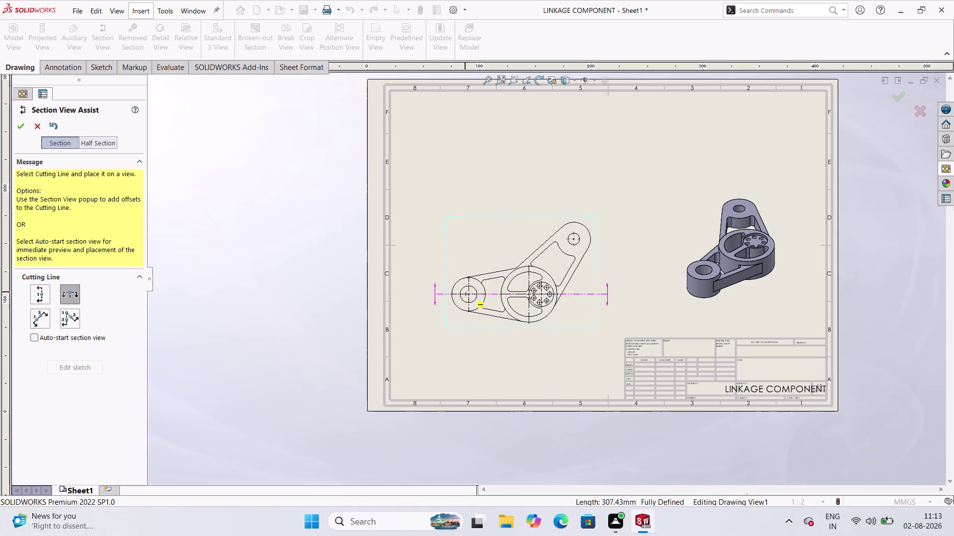
click(462, 295)
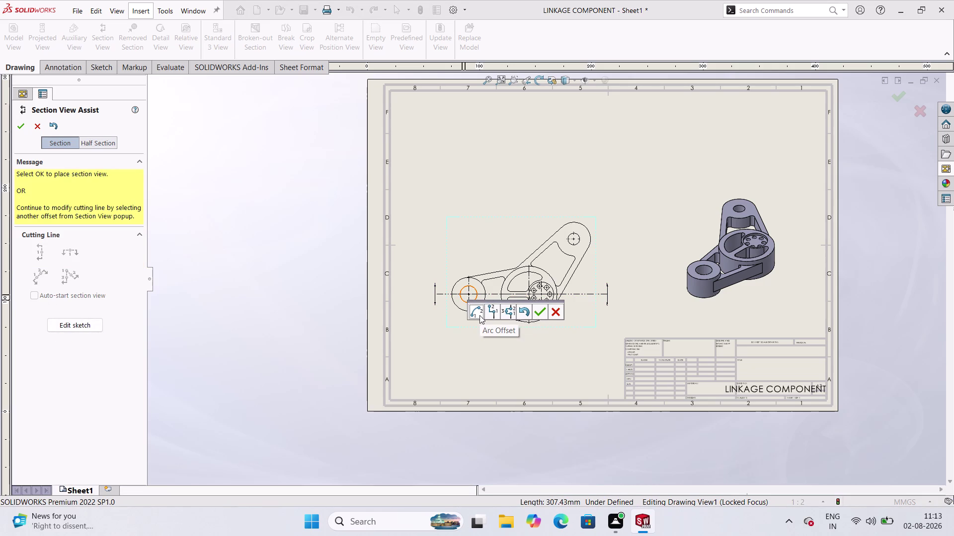
click(480, 309)
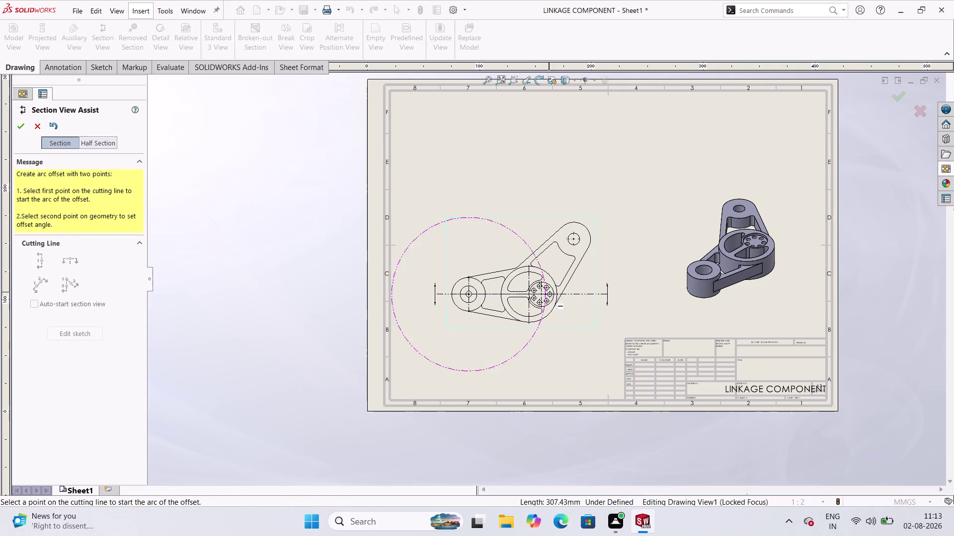
click(575, 239)
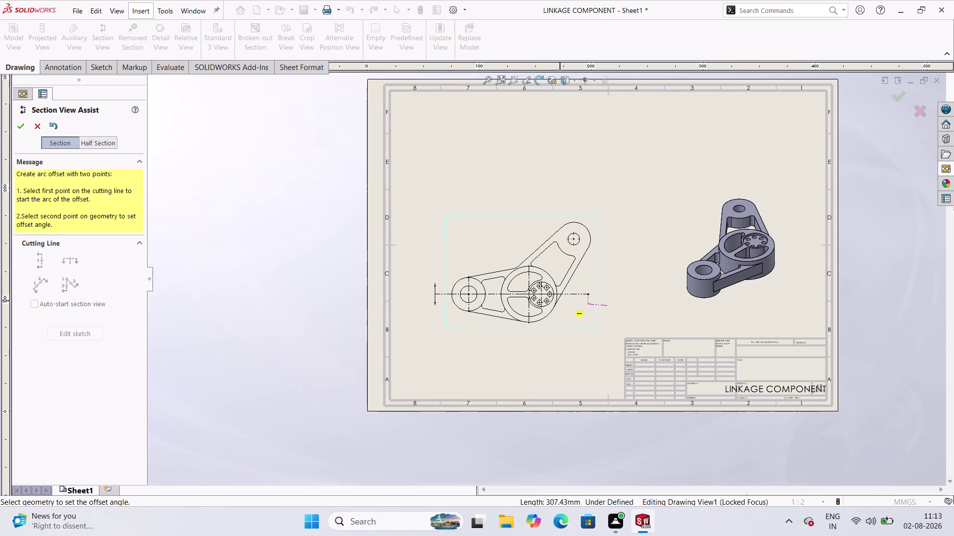
key(Escape)
key(Escape)
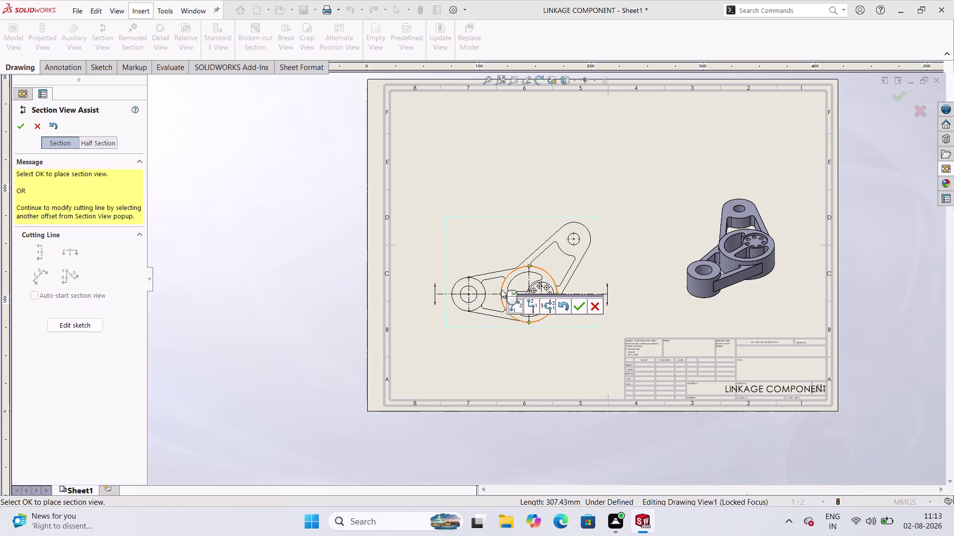
Try a notch offset on the cutting line, then undo it and discard the line.
click(548, 301)
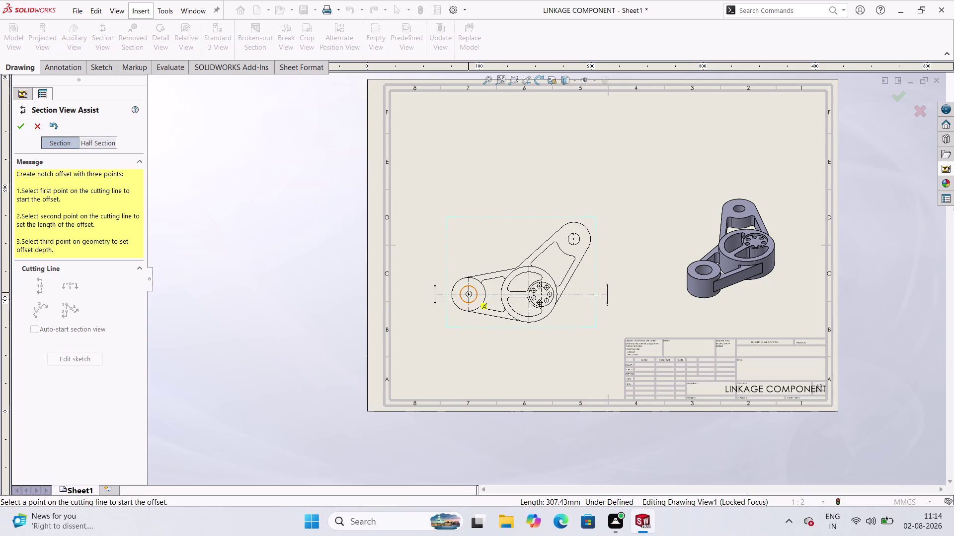
click(446, 295)
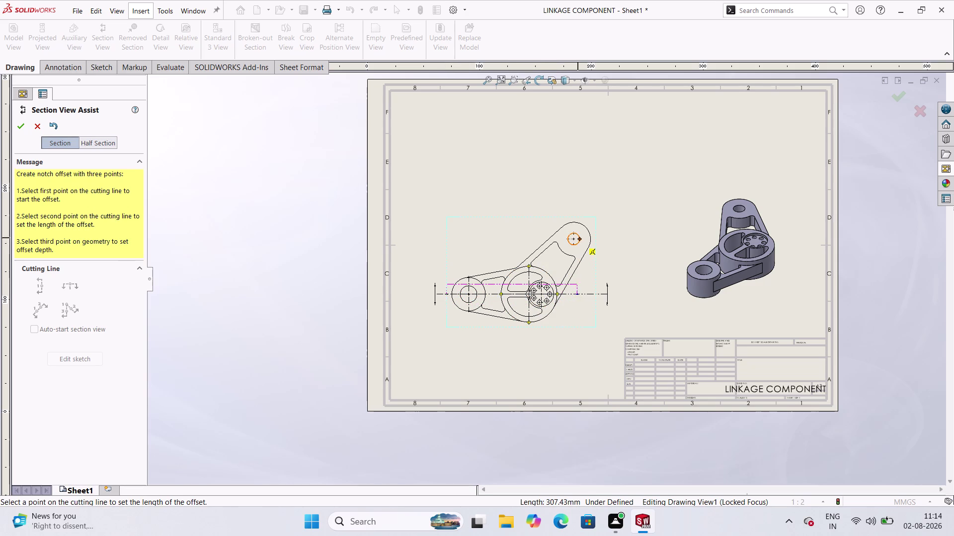
click(541, 292)
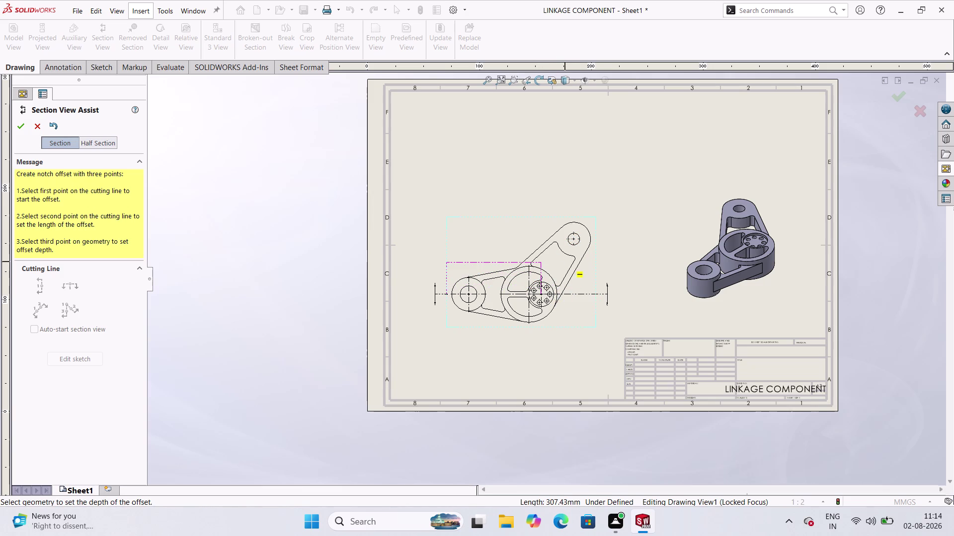
click(574, 239)
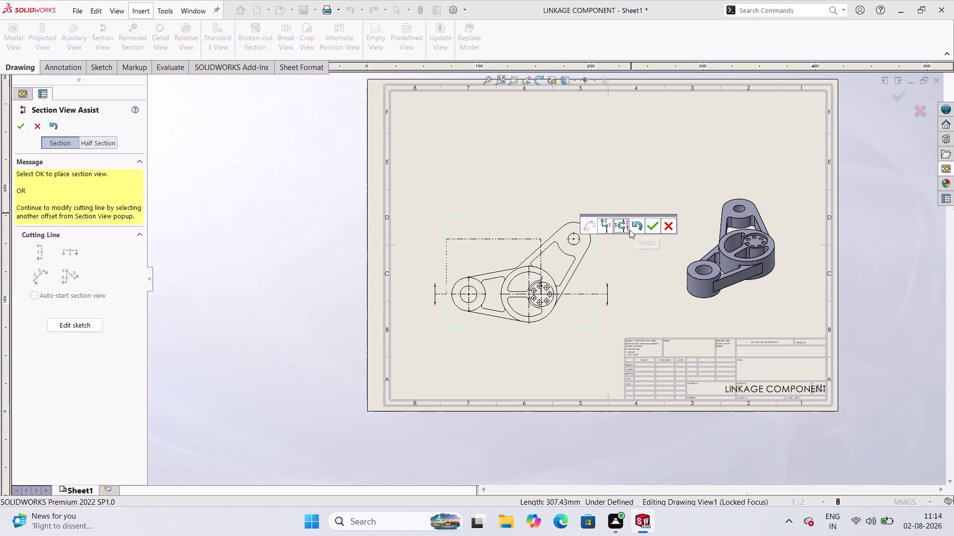
click(638, 228)
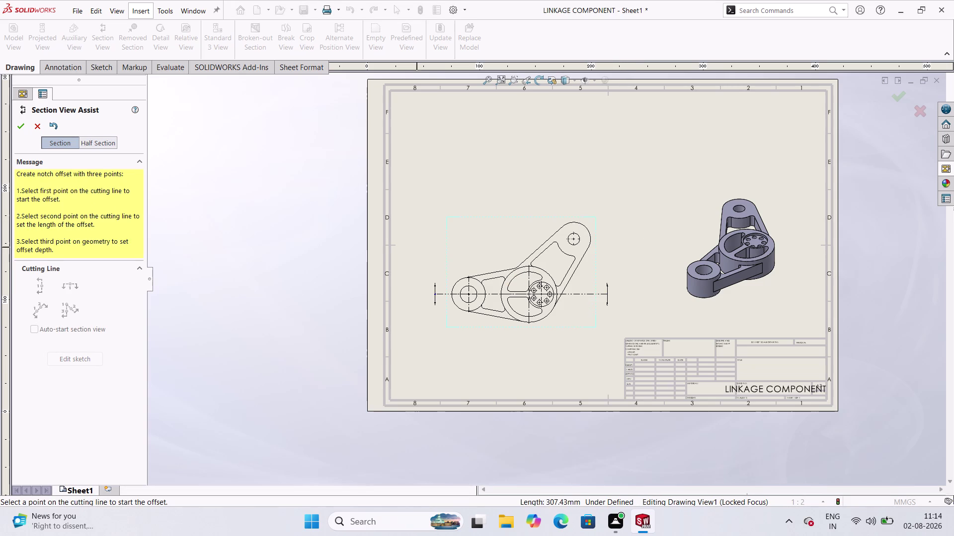
key(Escape)
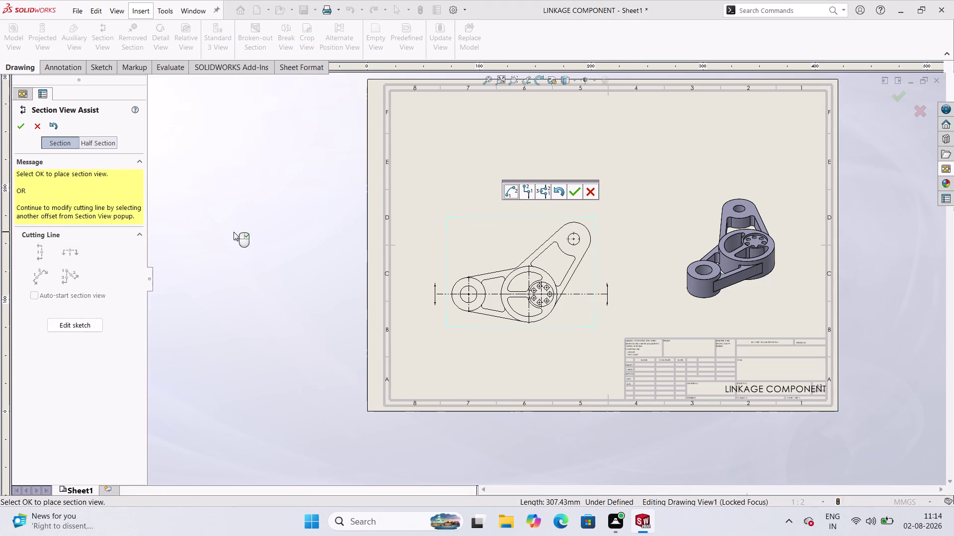
key(Escape)
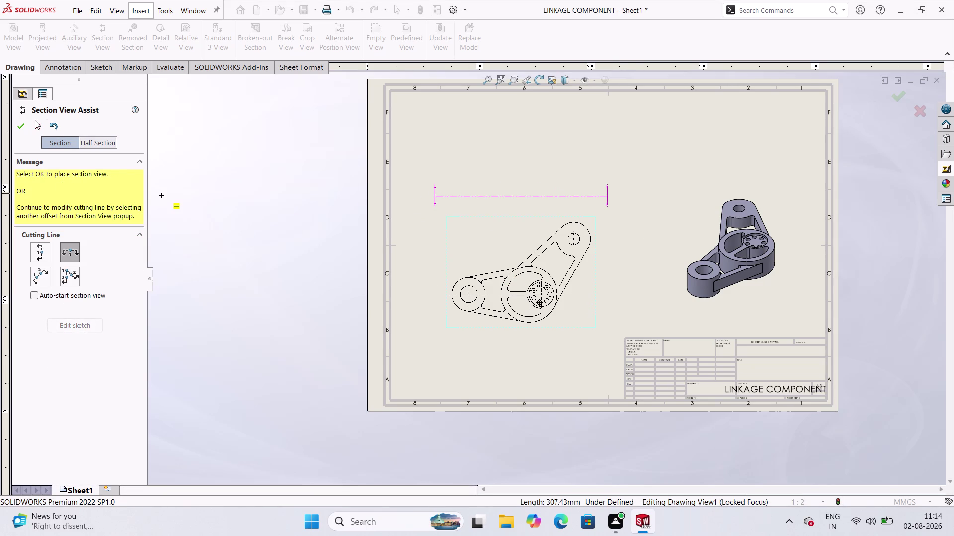
Cut Section A-A horizontally through the hole centres and place it above the front view.
click(35, 120)
click(113, 44)
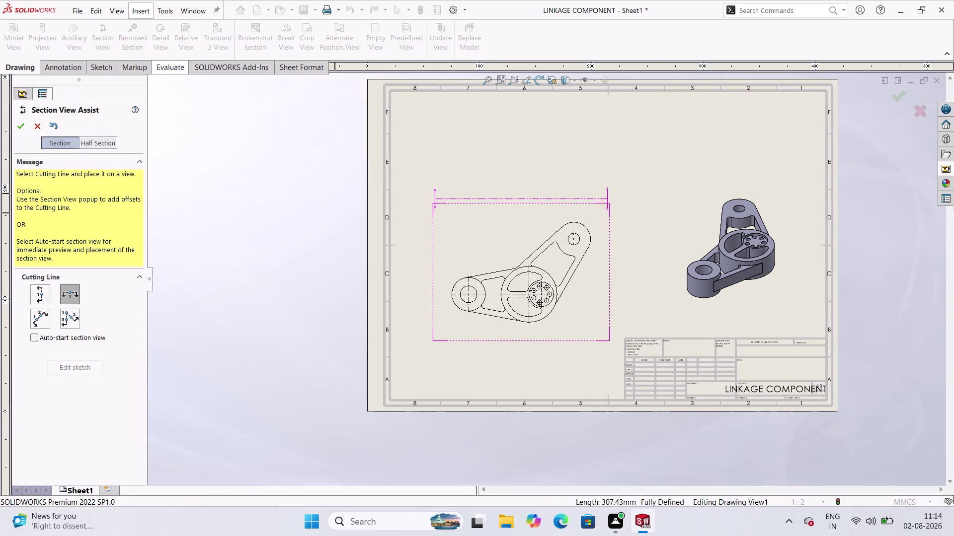
click(456, 303)
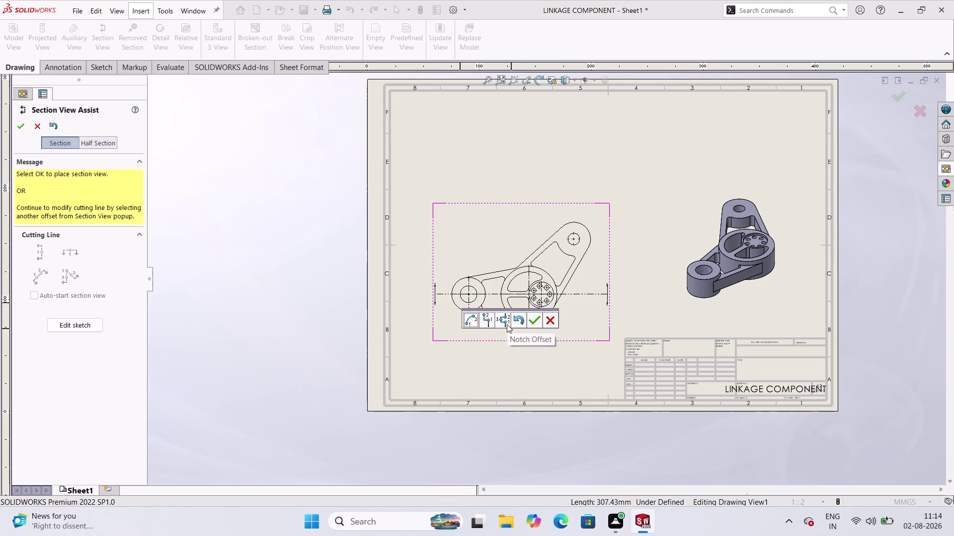
click(536, 316)
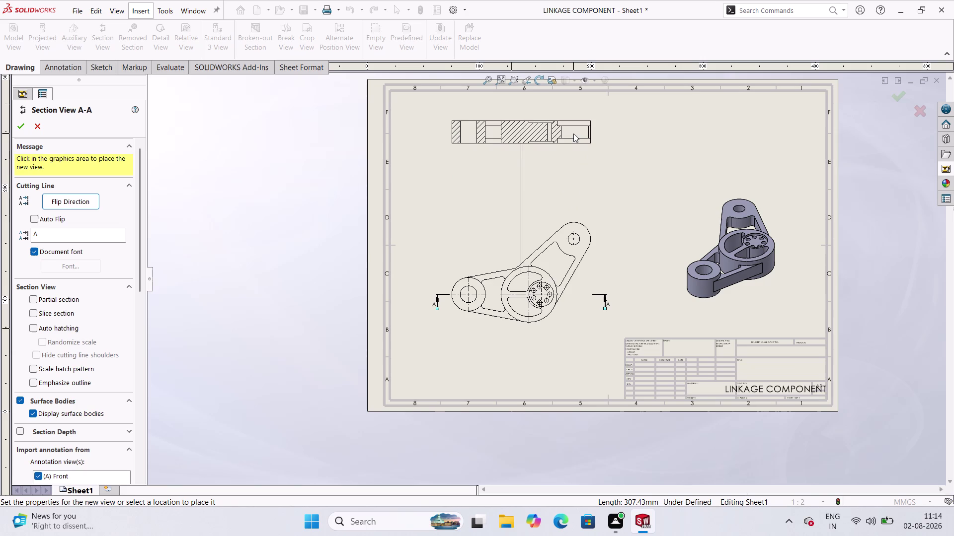
click(573, 134)
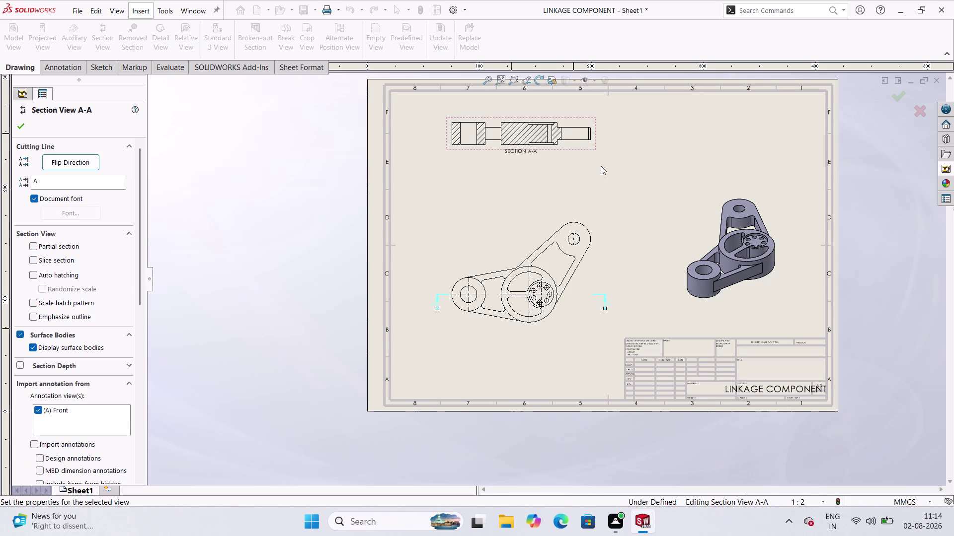
Move Section A-A and its label higher, then start a vertical-cut section of the front view.
drag(589, 151, 607, 148)
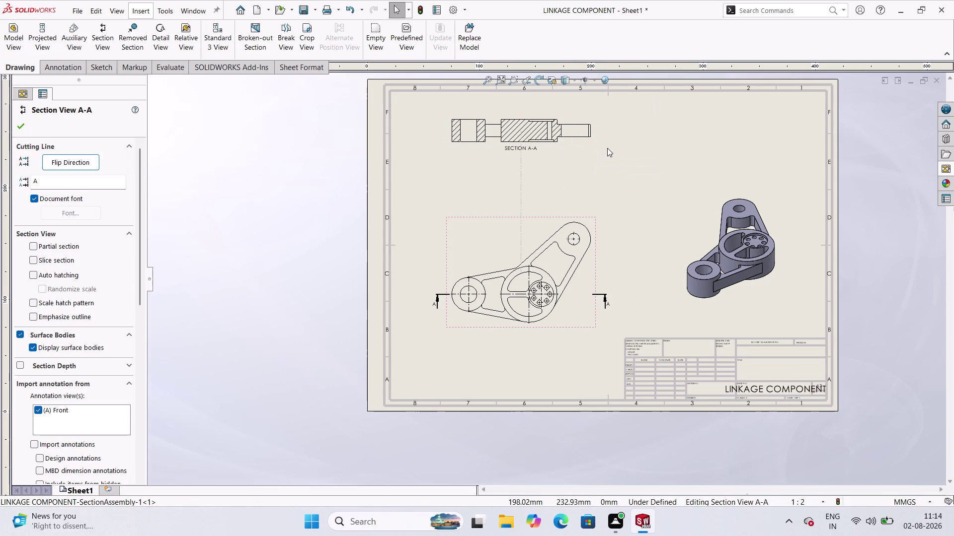
drag(607, 148, 593, 150)
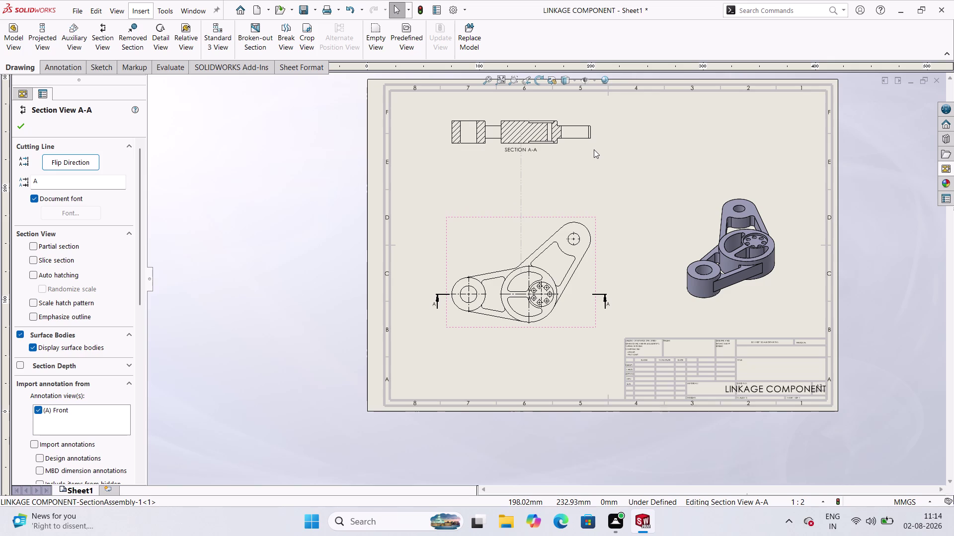
drag(593, 150, 535, 137)
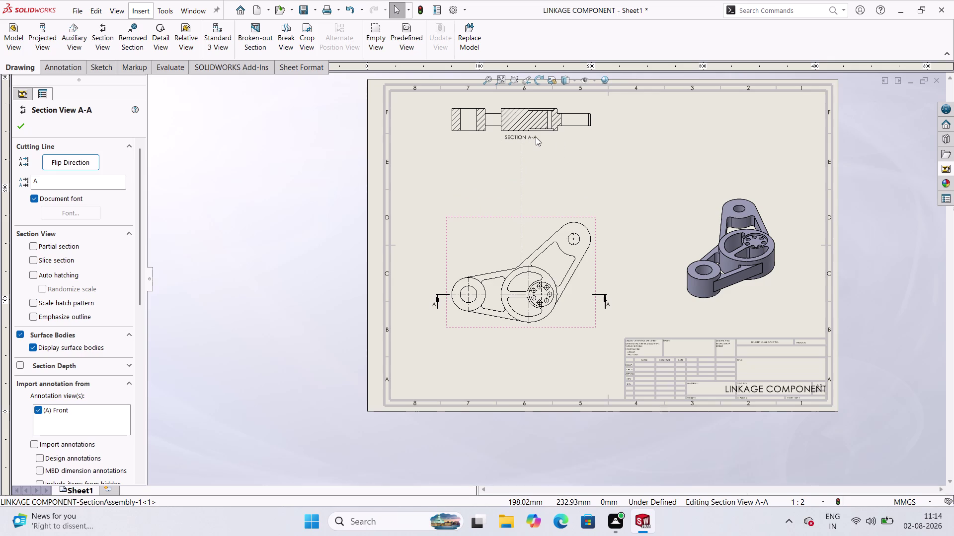
drag(536, 137, 535, 147)
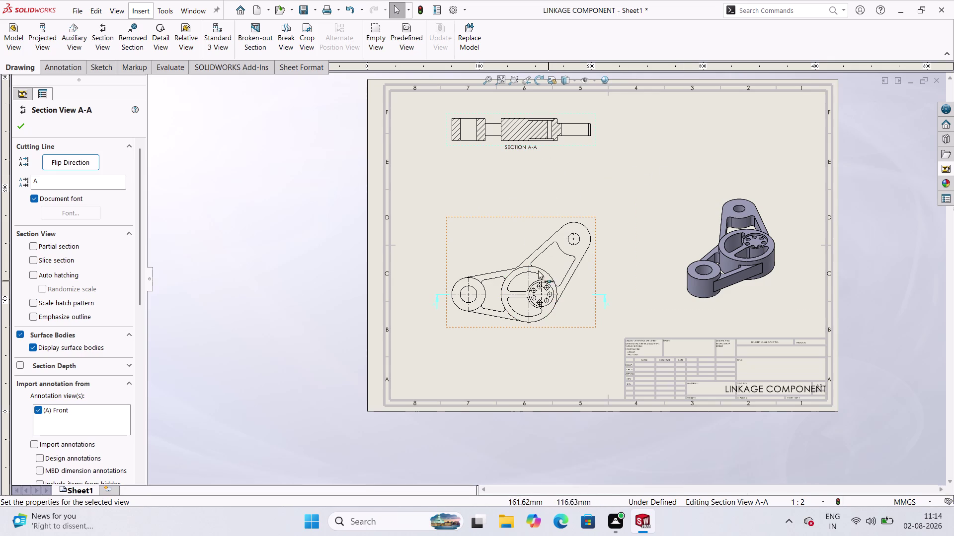
click(111, 28)
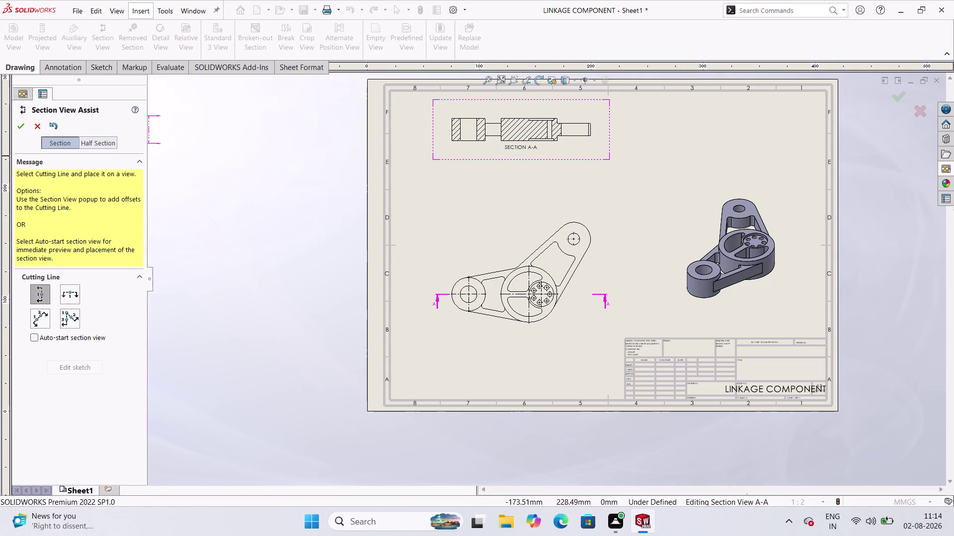
click(540, 294)
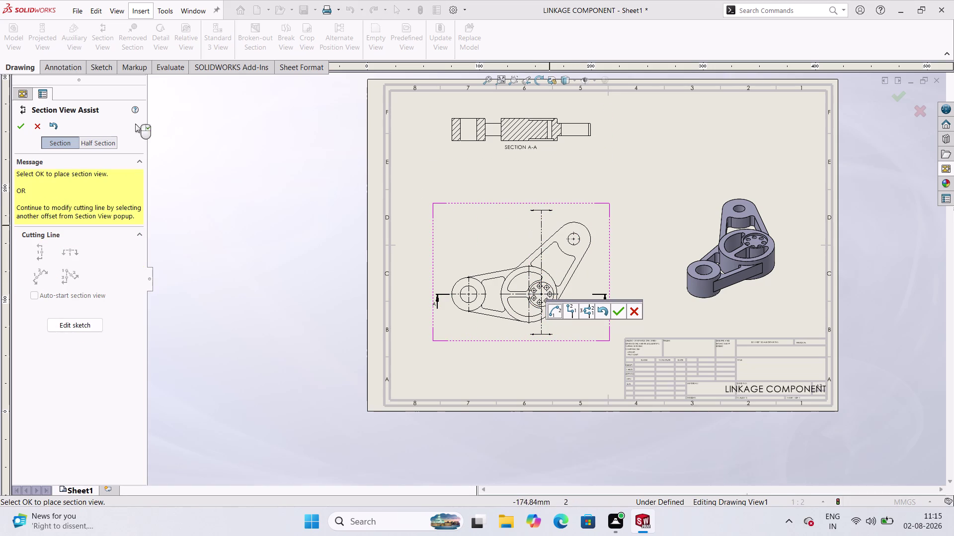
Cut Section B-B along an aligned line through the small hole and hub, placed at left.
click(40, 129)
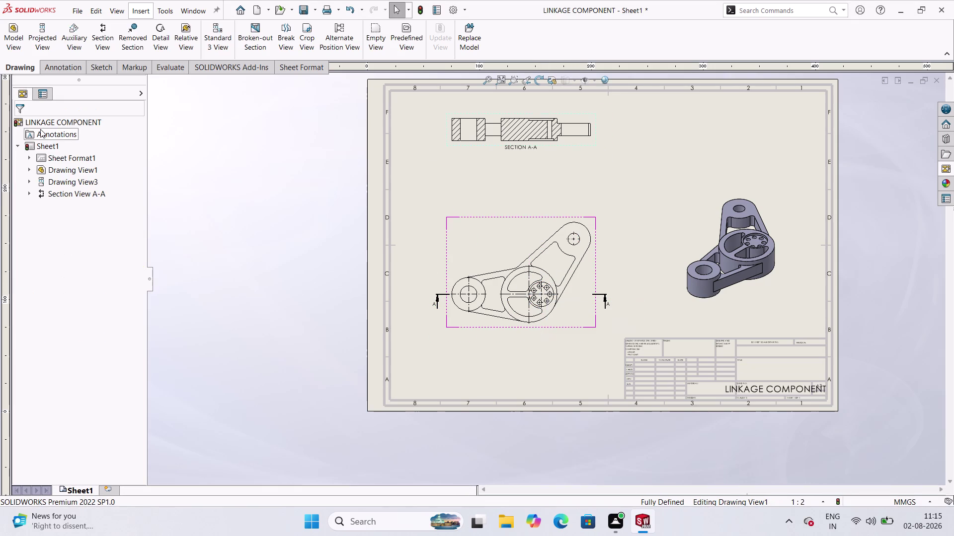
click(99, 44)
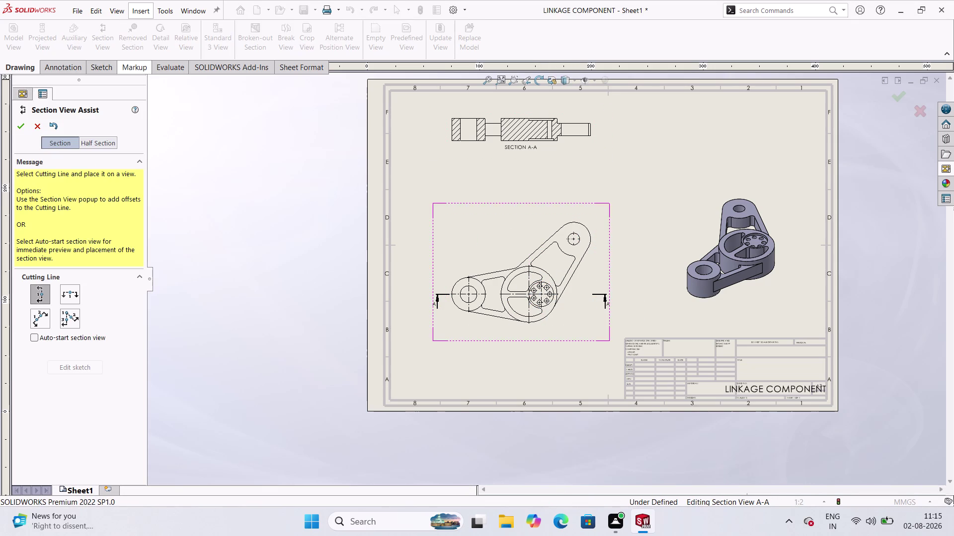
click(36, 323)
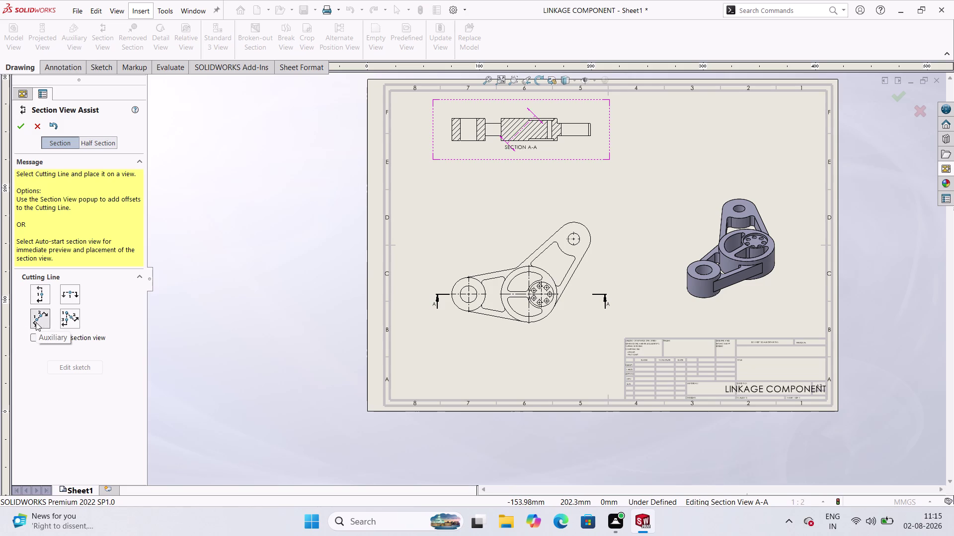
click(542, 293)
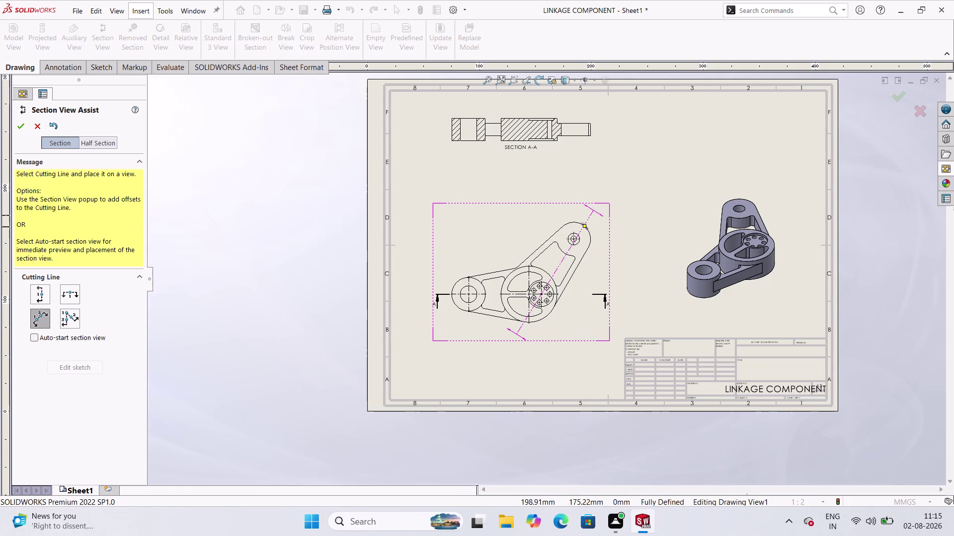
click(590, 216)
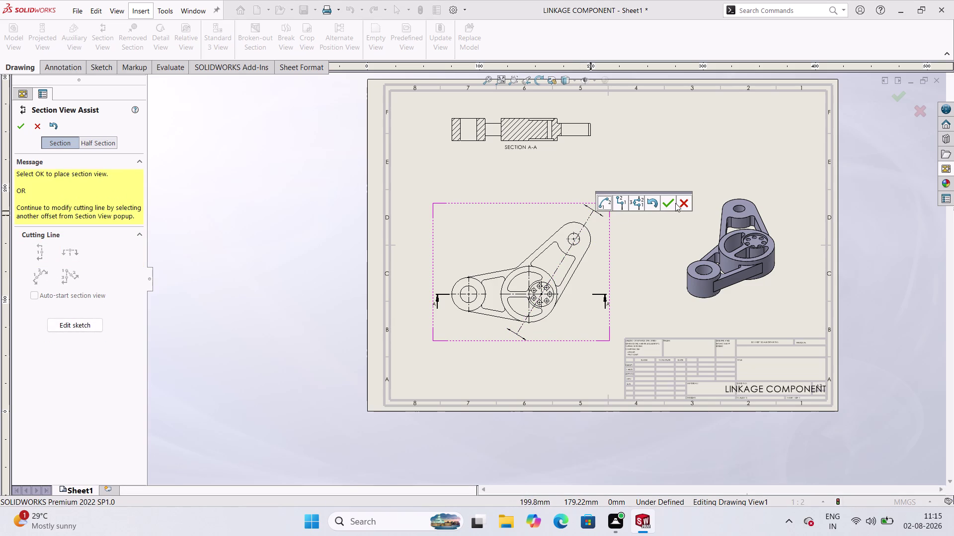
click(670, 205)
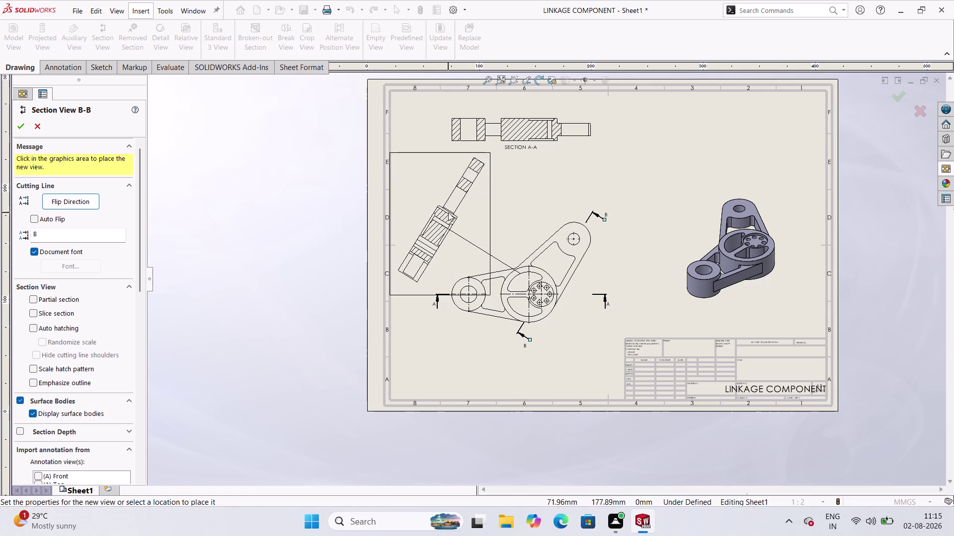
click(448, 213)
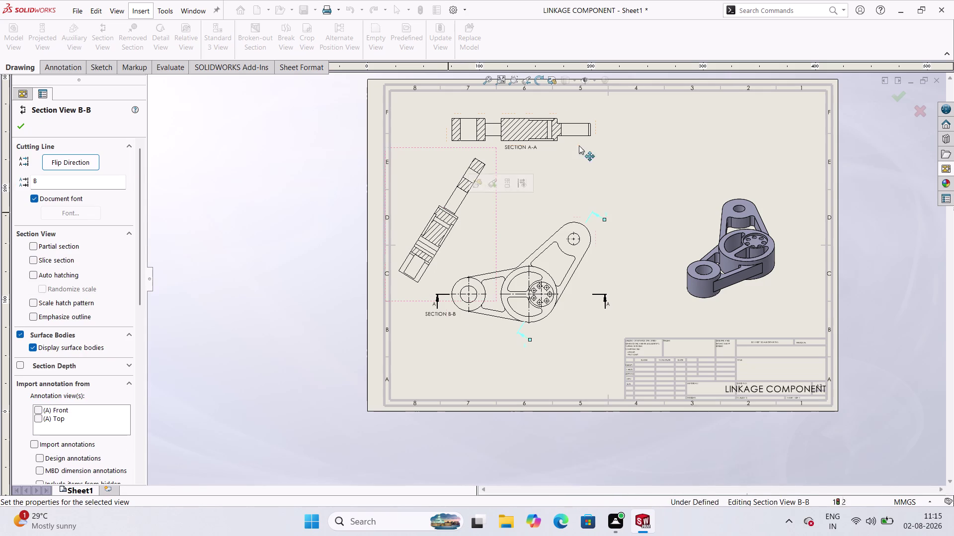
drag(578, 145, 635, 151)
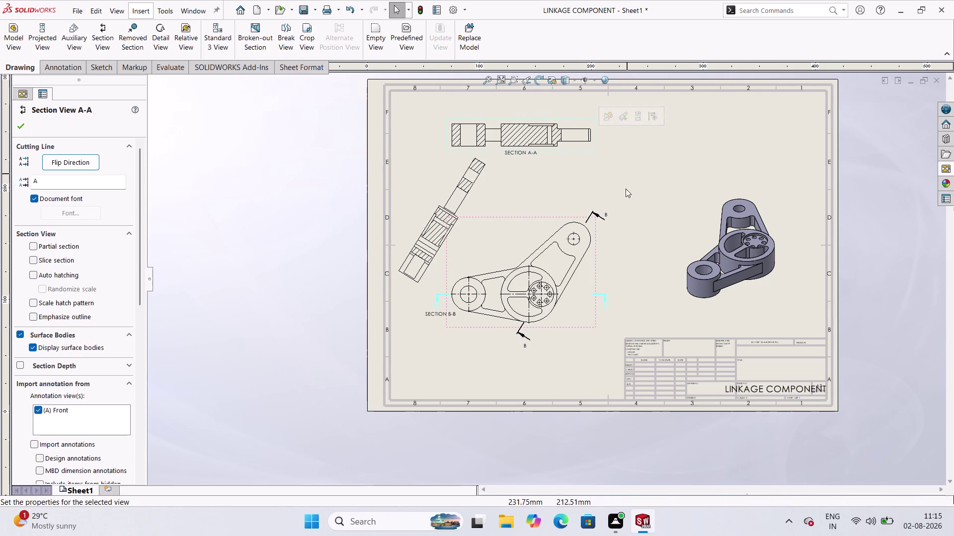
Reposition the front view, Section A-A and Section B-B on the sheet.
drag(591, 280, 630, 281)
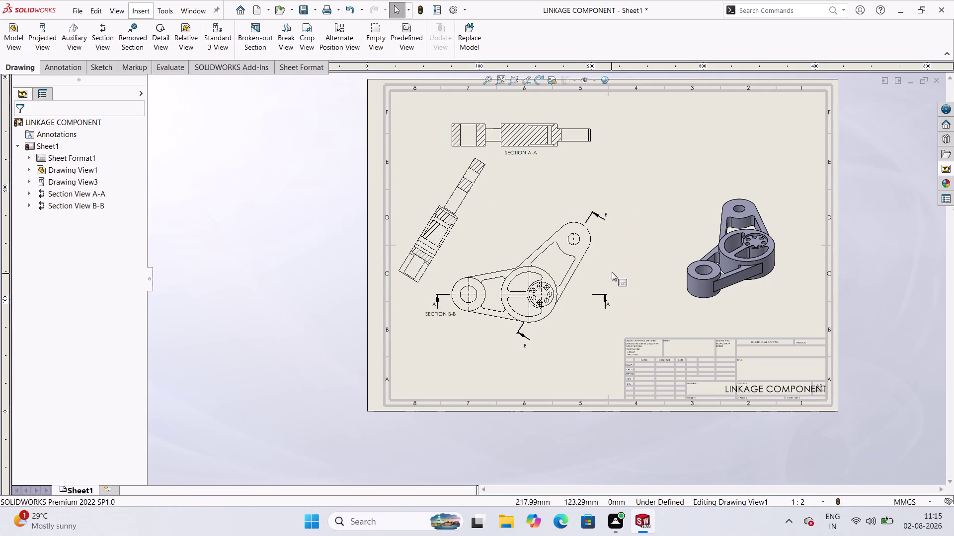
click(616, 261)
drag(595, 266, 679, 253)
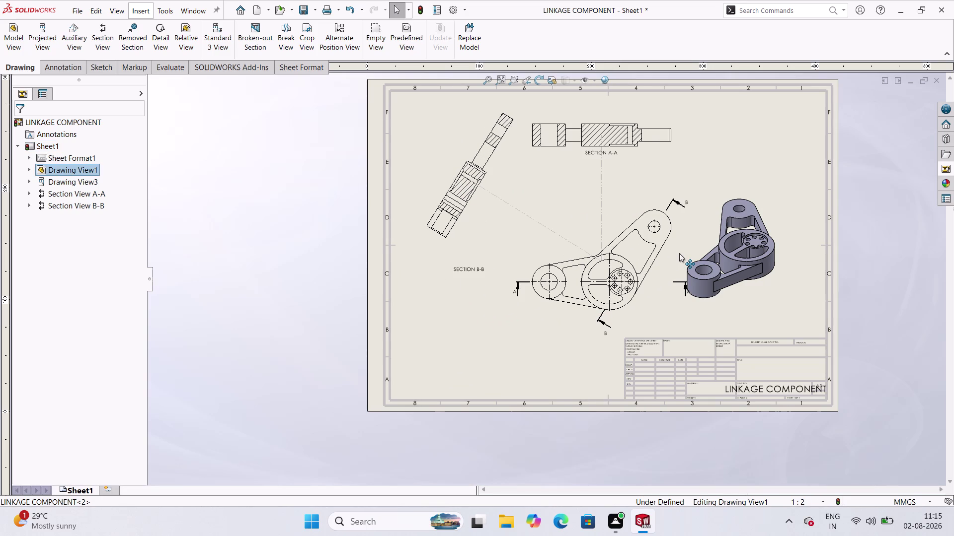
drag(679, 254, 662, 250)
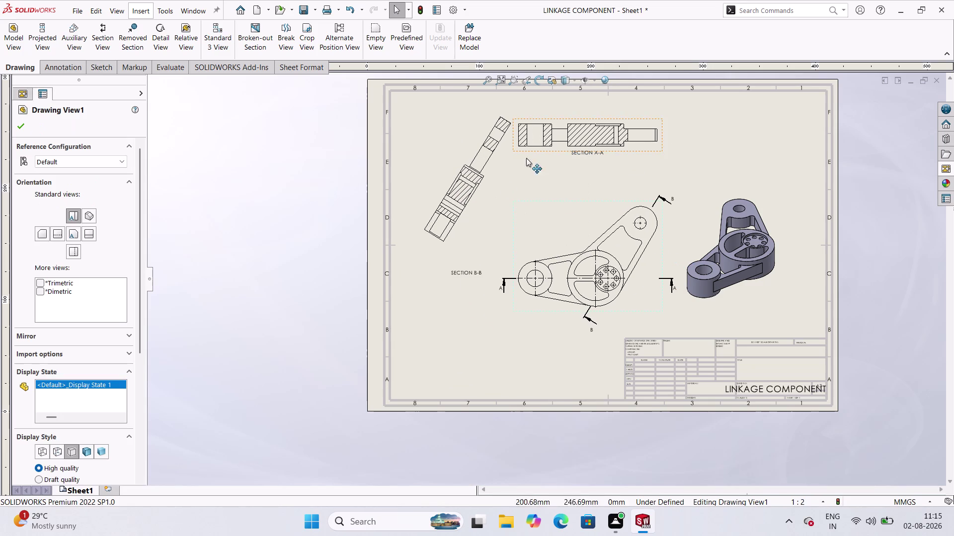
drag(487, 184, 467, 165)
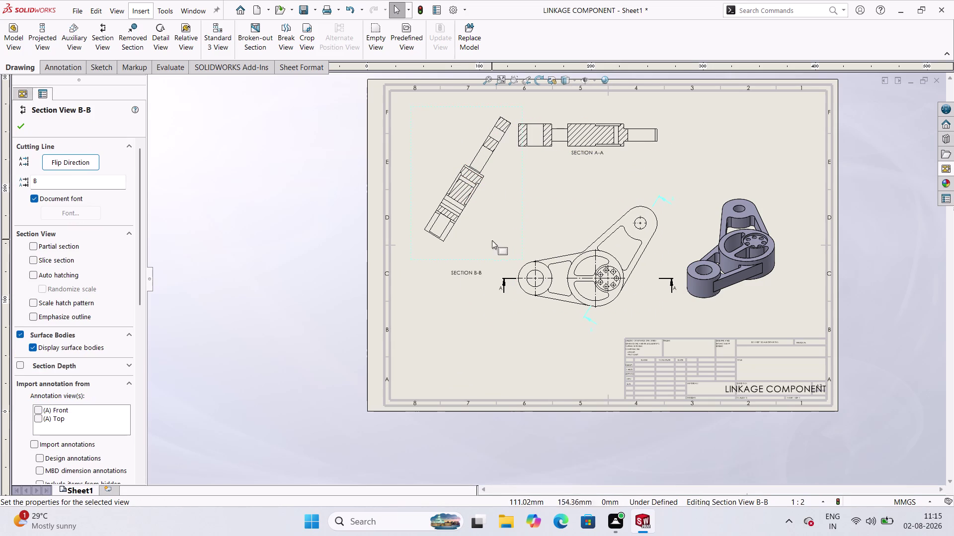
drag(417, 259, 409, 236)
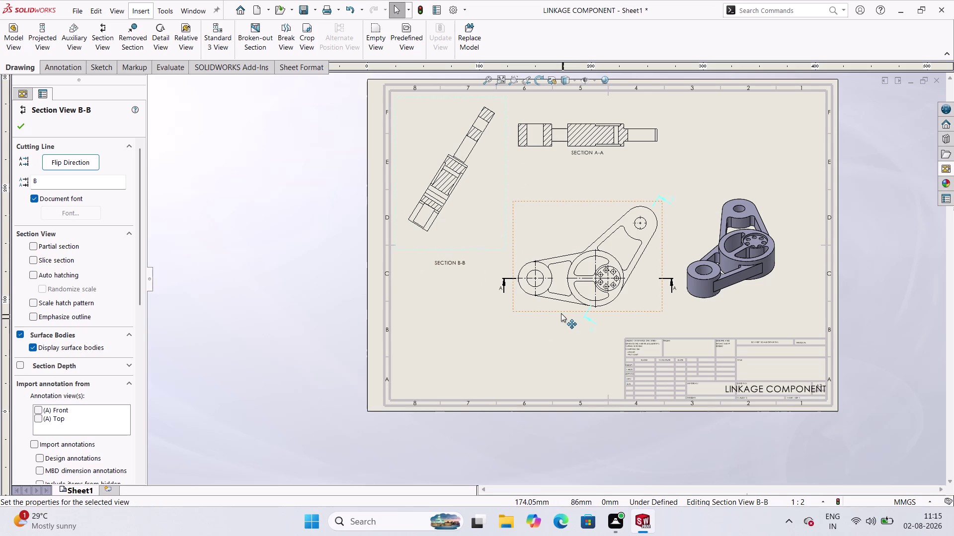
drag(560, 313, 545, 332)
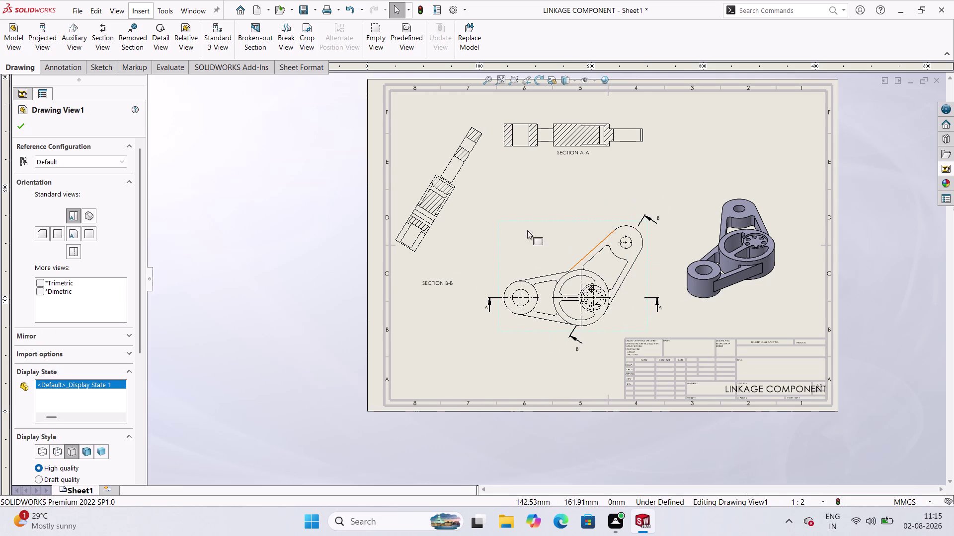
Pan the sheet and undo the last four view moves.
middle_drag(522, 221, 533, 219)
middle_click(540, 216)
middle_click(540, 216)
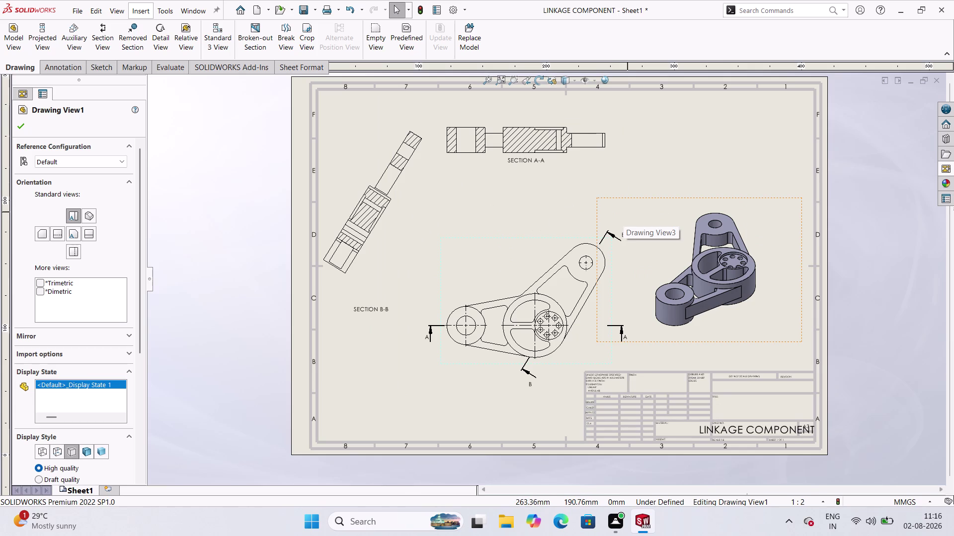
key(ctrl+z)
key(ctrl+z)
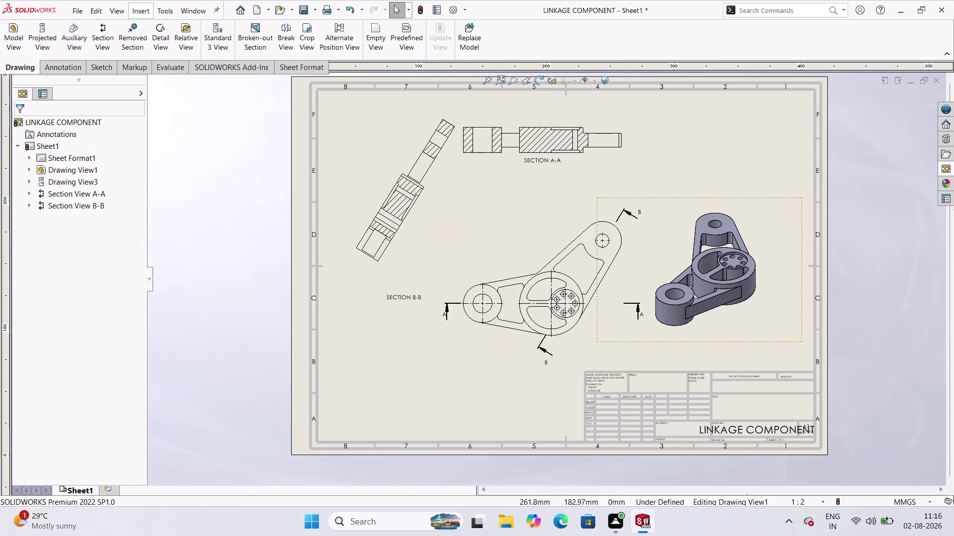
key(ctrl+z)
key(ctrl+z)
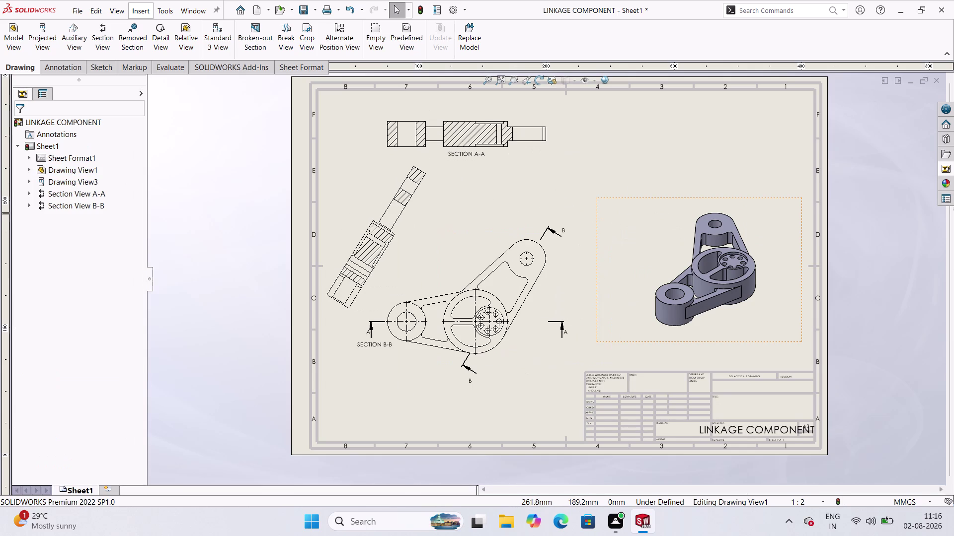
Delete Section View B-B together with its section sketch cutting line.
key(z)
right_click(438, 224)
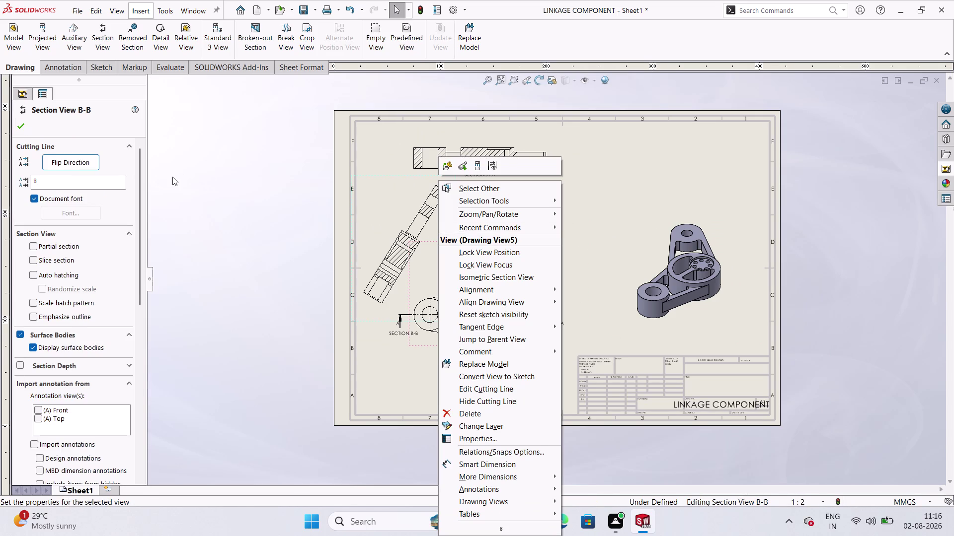
click(265, 182)
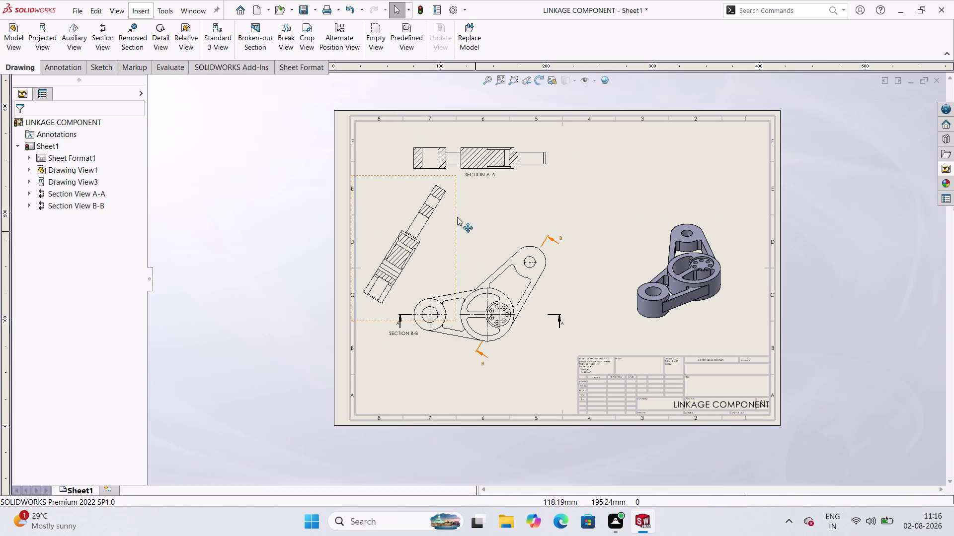
right_click(453, 206)
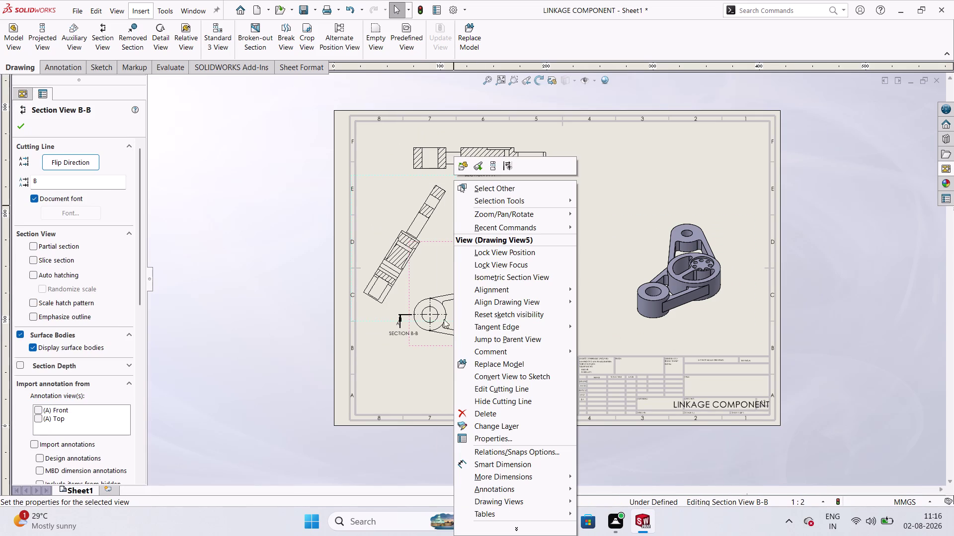
click(498, 415)
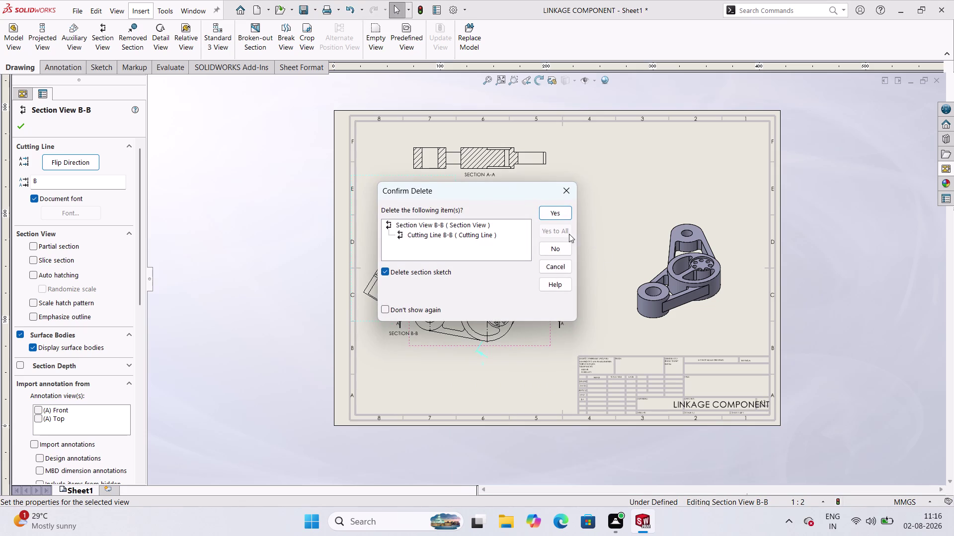
click(544, 212)
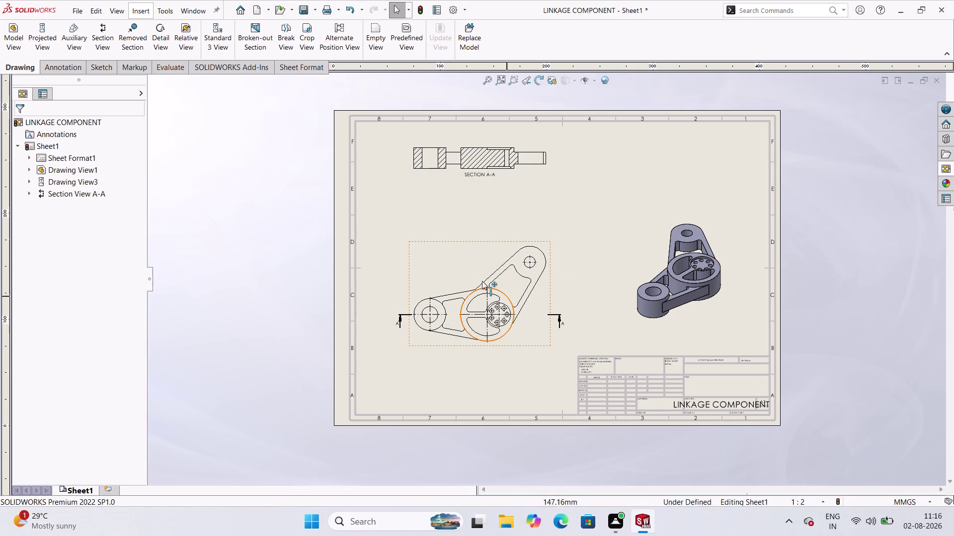
click(107, 36)
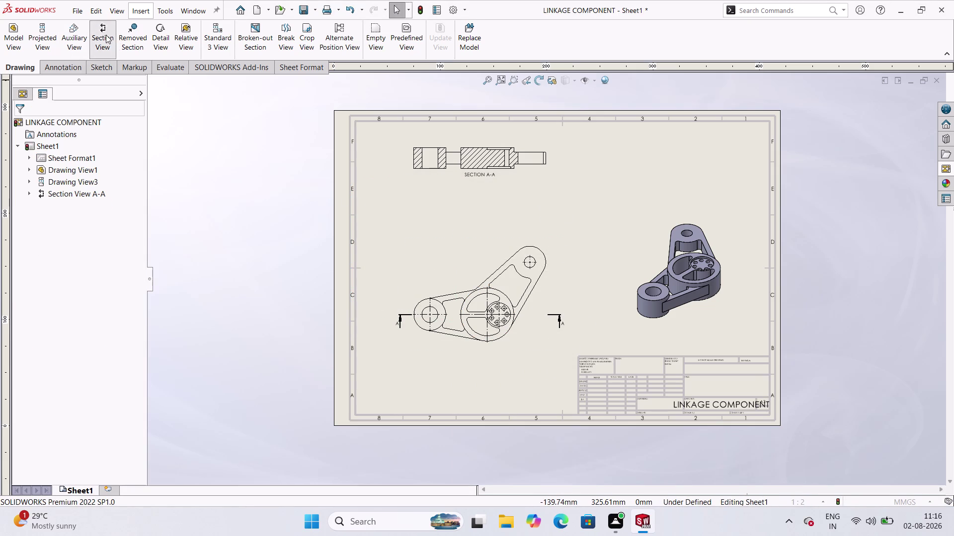
click(501, 315)
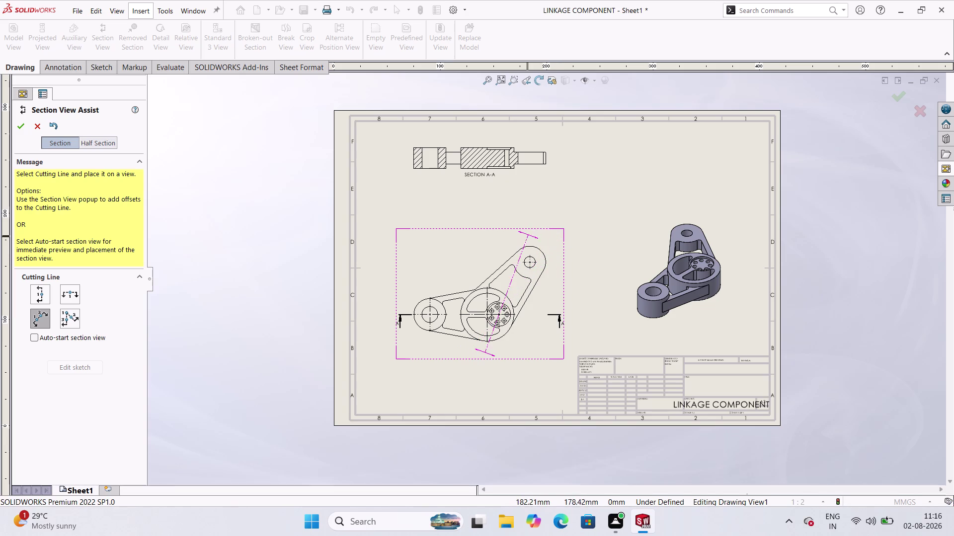
key(Escape)
key(Escape)
click(88, 37)
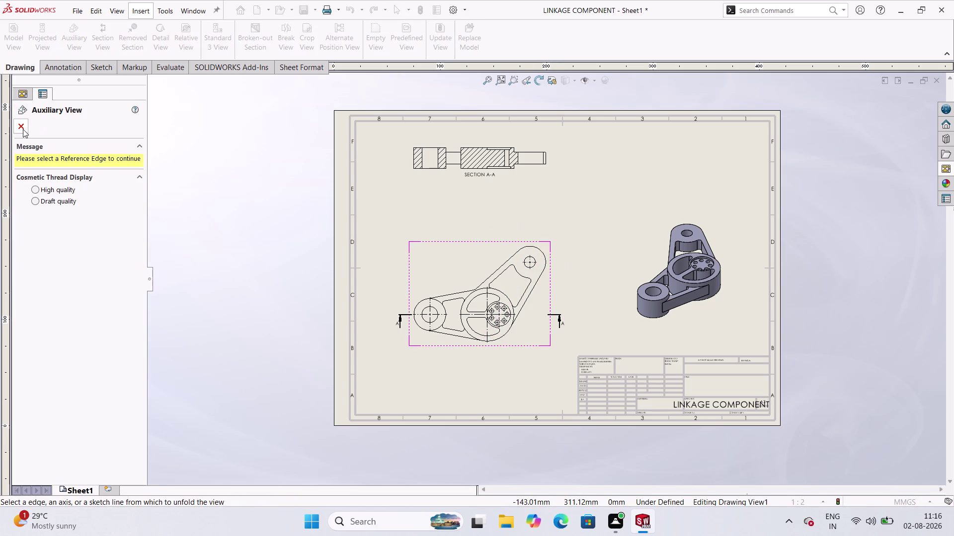
click(23, 129)
click(124, 45)
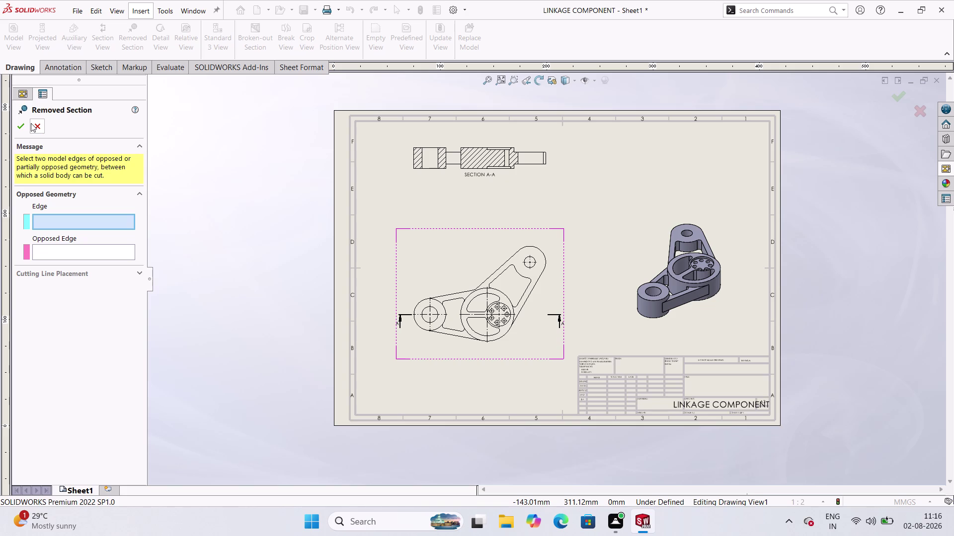
click(43, 124)
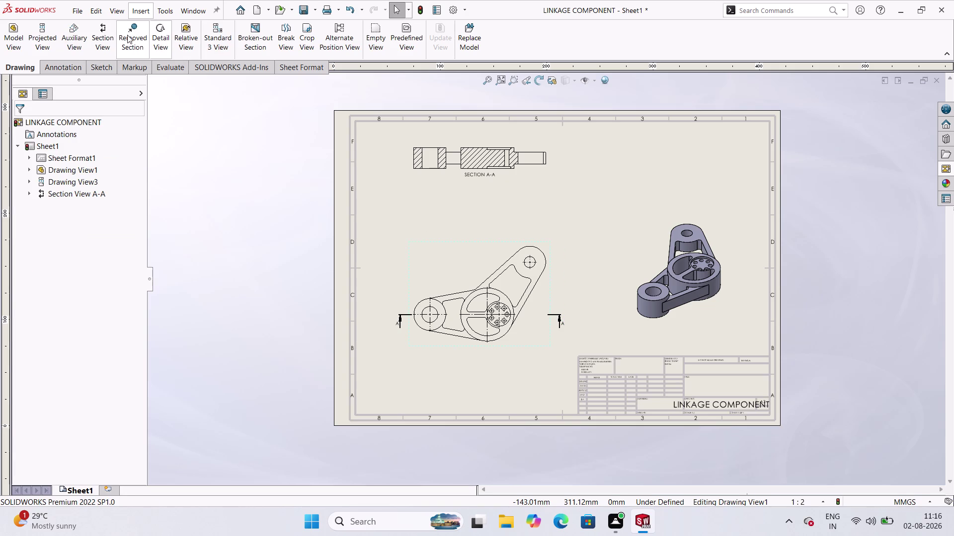
click(102, 38)
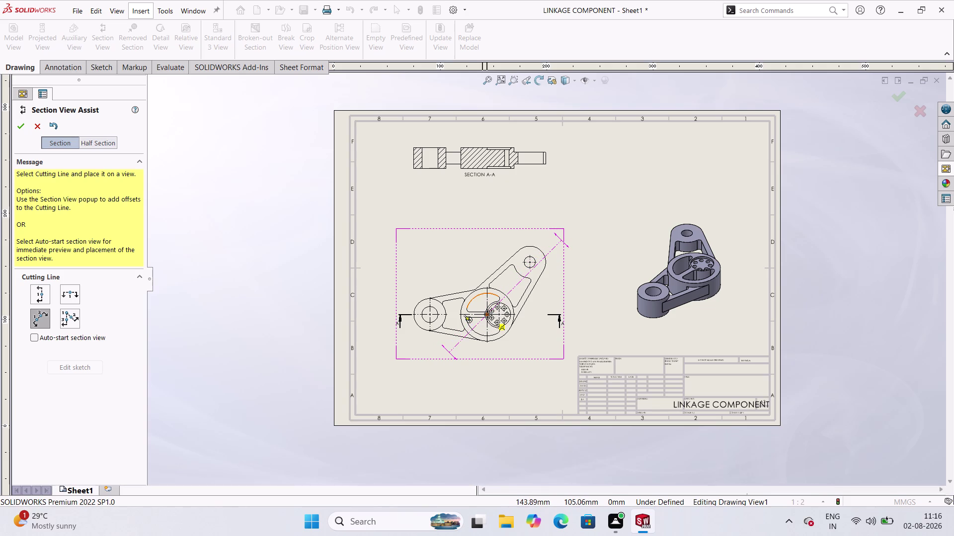
Cut Section C-C diagonally through the angled arm and place it left of the front view.
click(487, 315)
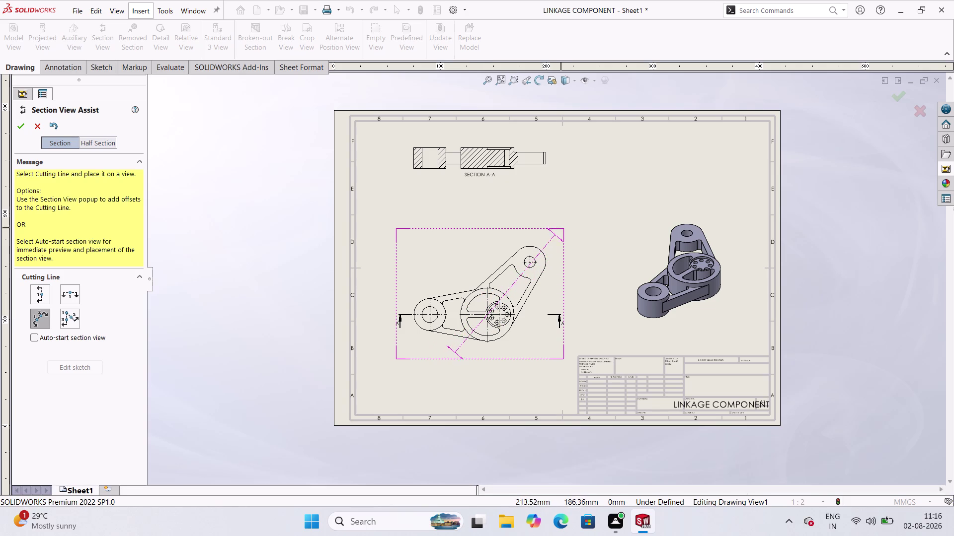
click(527, 262)
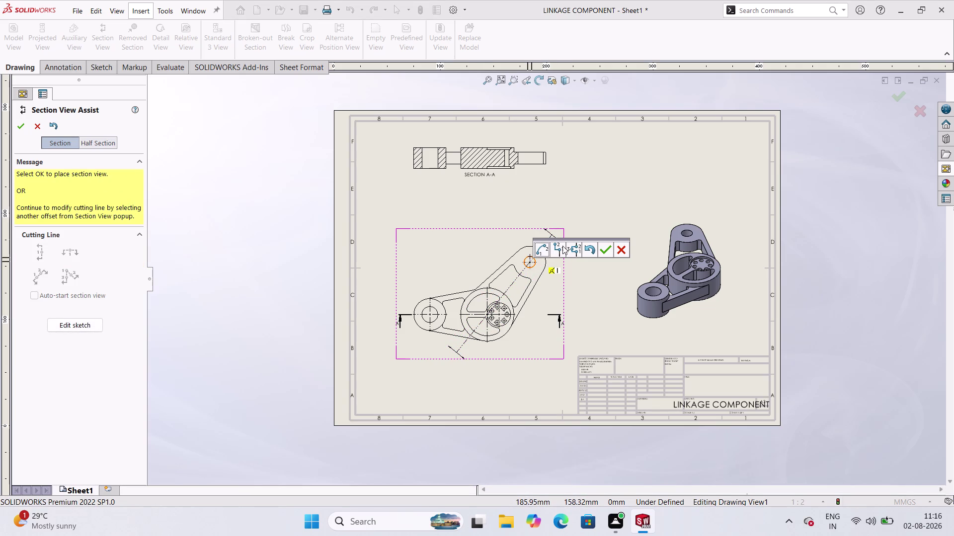
click(604, 252)
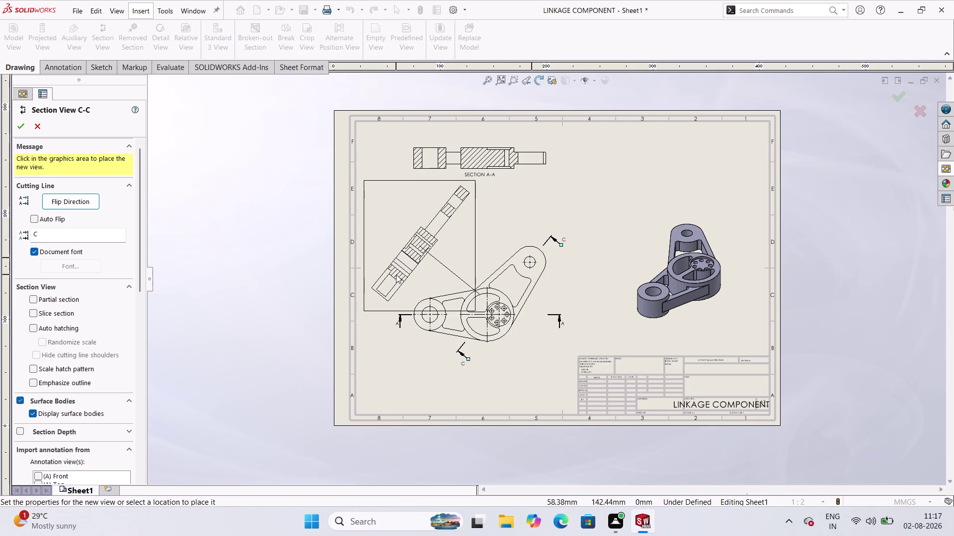
click(396, 275)
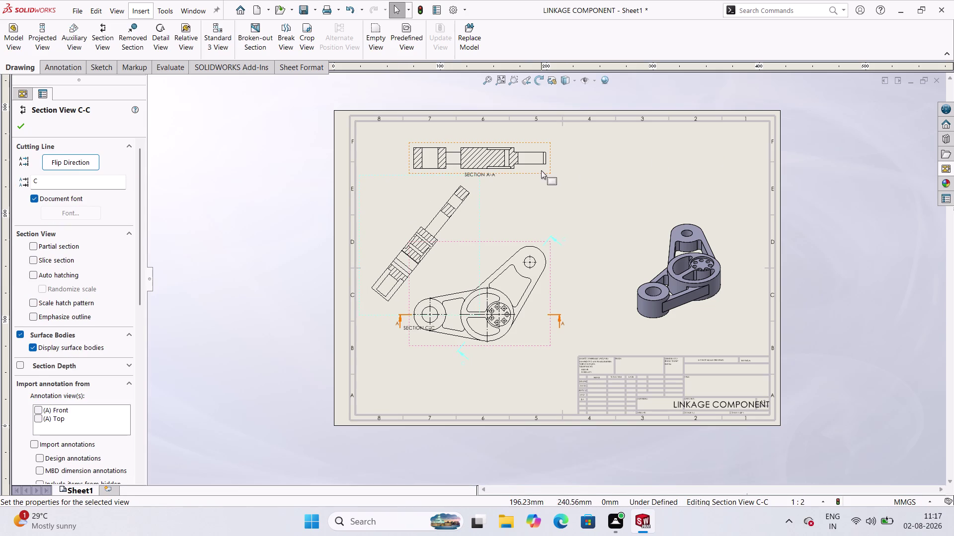
Move the front view to the right and fine-tune its position.
drag(541, 170, 573, 169)
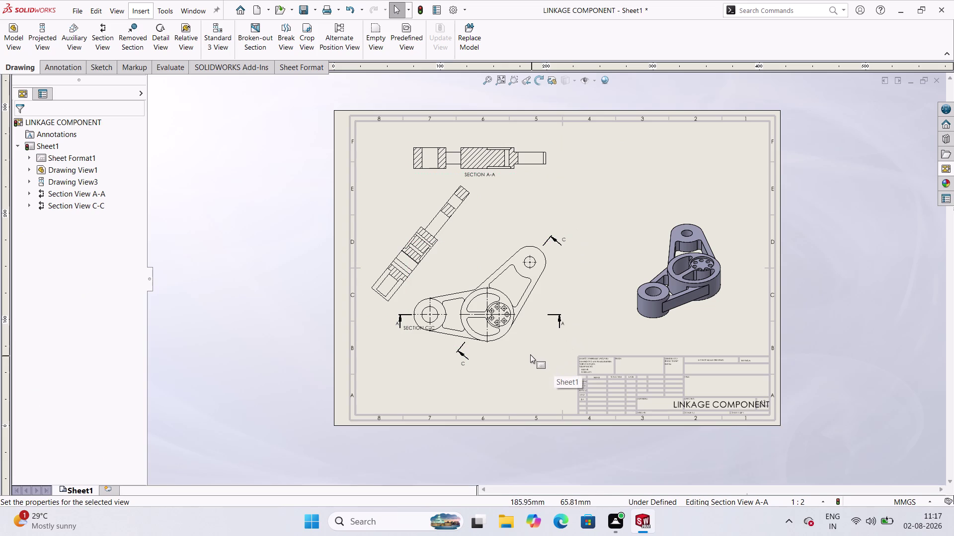
drag(526, 347, 613, 341)
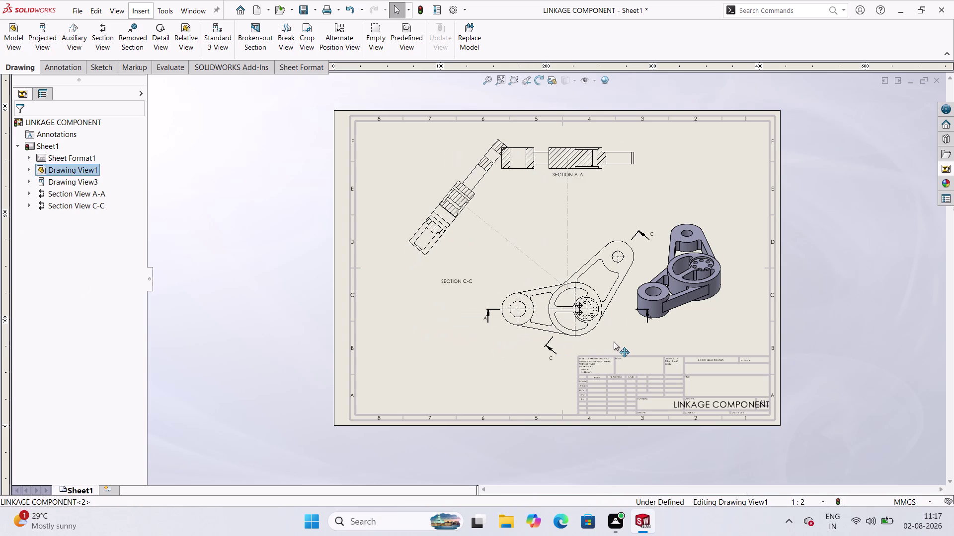
drag(614, 342, 575, 355)
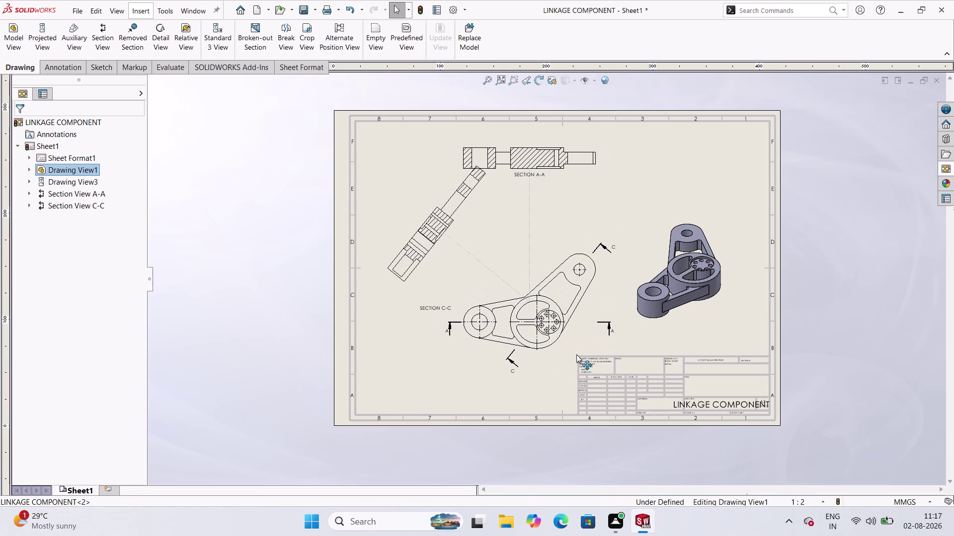
drag(575, 355, 591, 353)
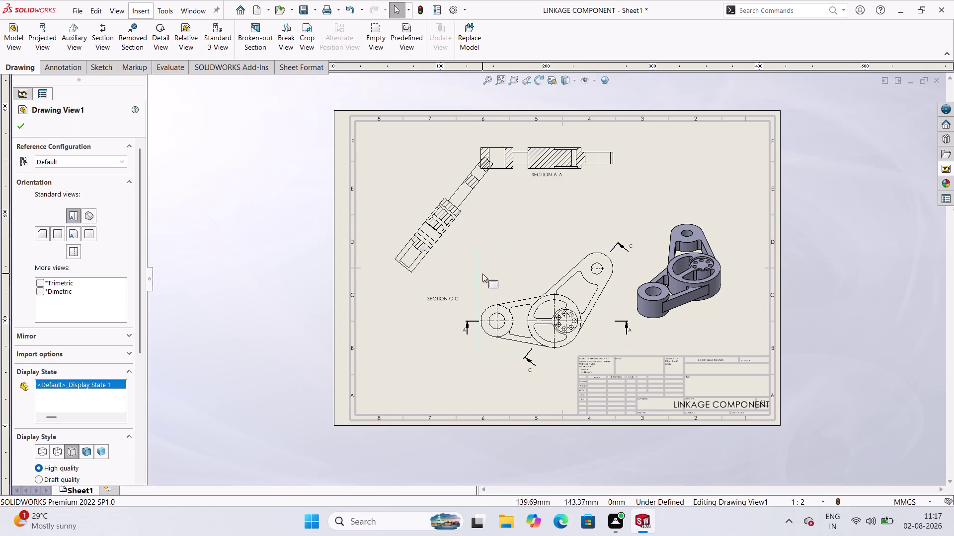
drag(408, 281, 399, 266)
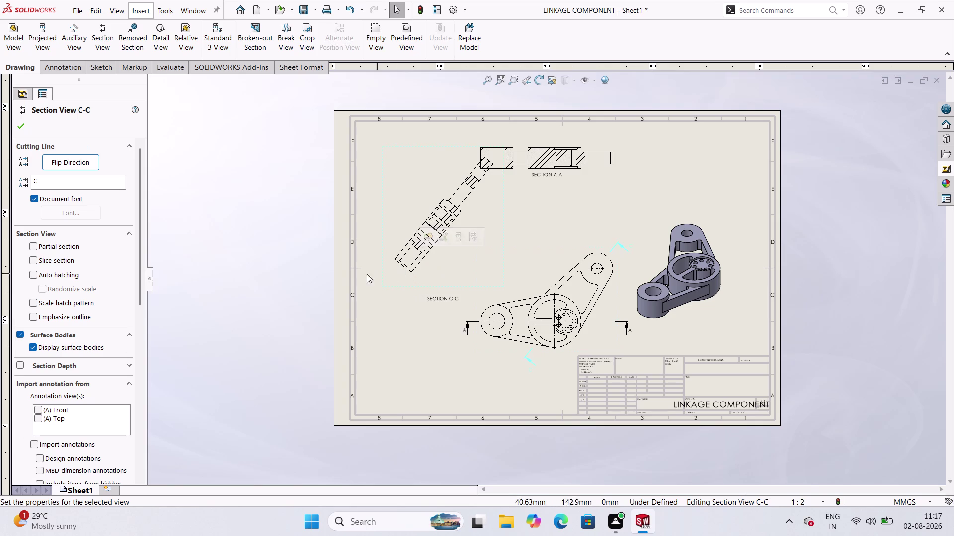
Move Section View C-C toward the upper left.
click(353, 256)
drag(389, 289, 371, 267)
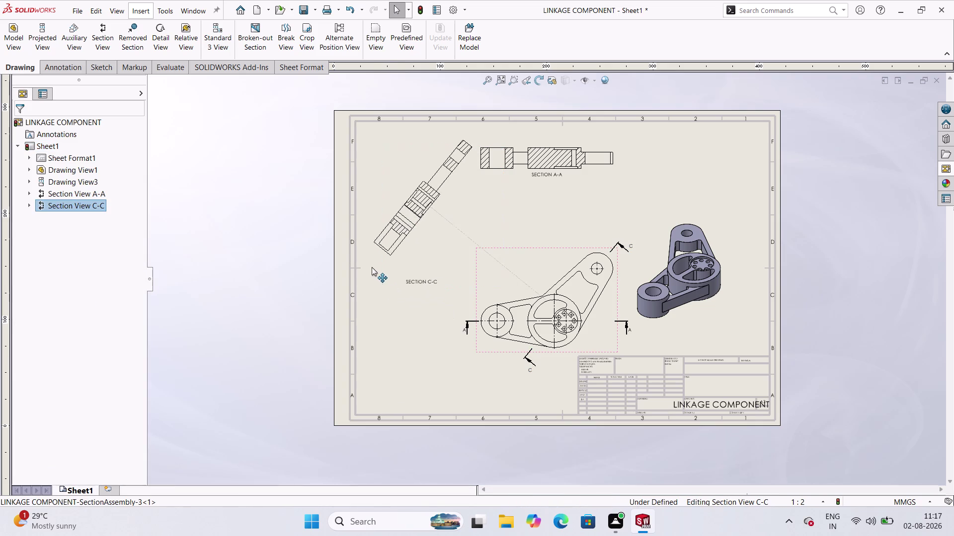
drag(372, 267, 363, 253)
click(499, 248)
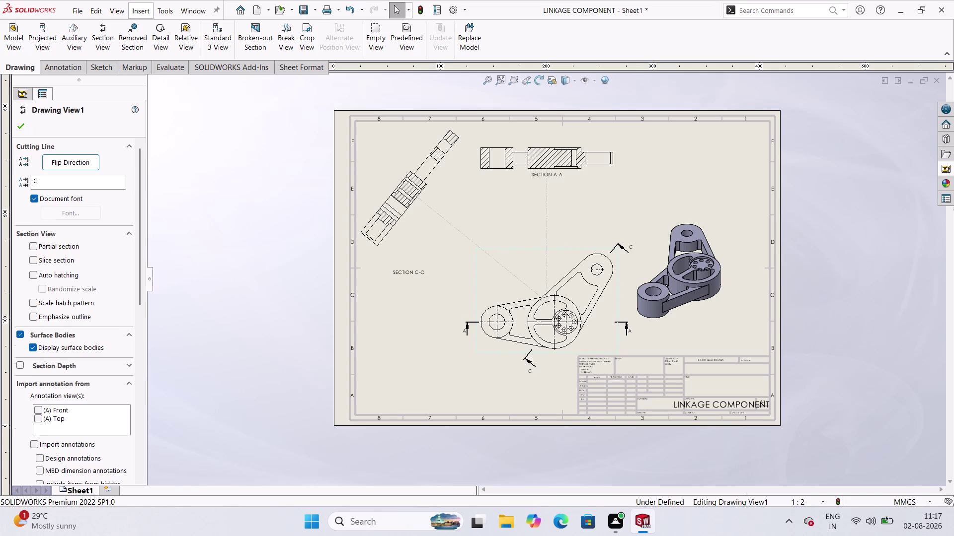
Move the isometric view up into the top right corner of the sheet.
drag(727, 247, 744, 228)
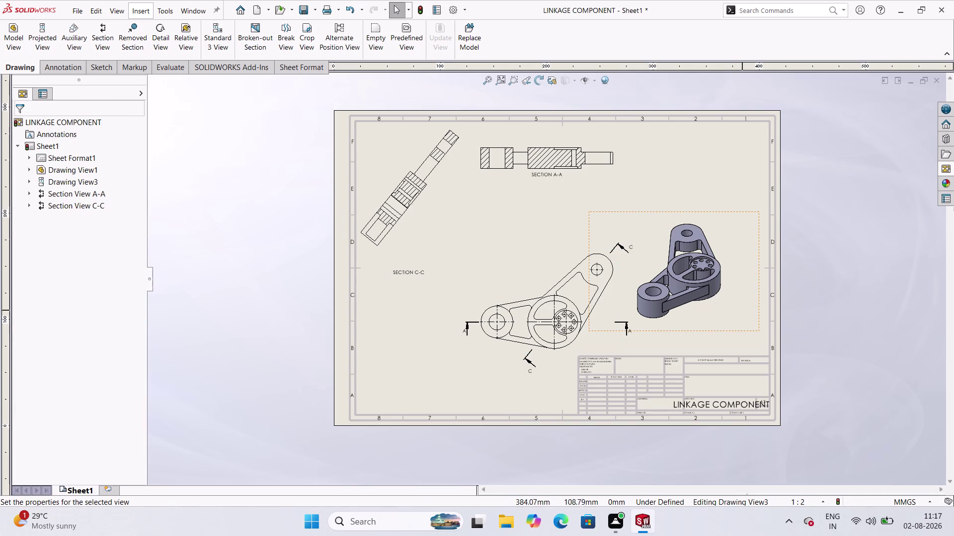
drag(747, 328, 767, 298)
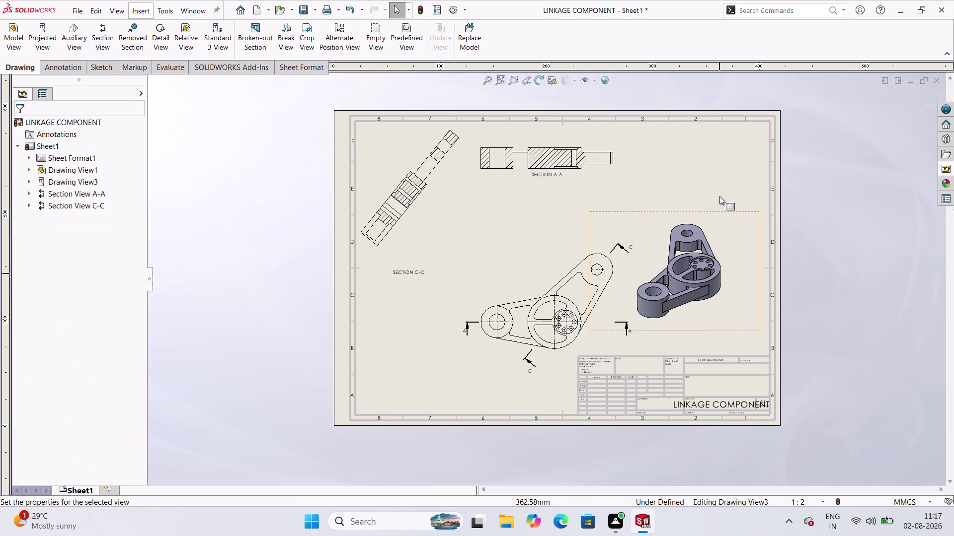
click(723, 170)
drag(718, 329, 741, 312)
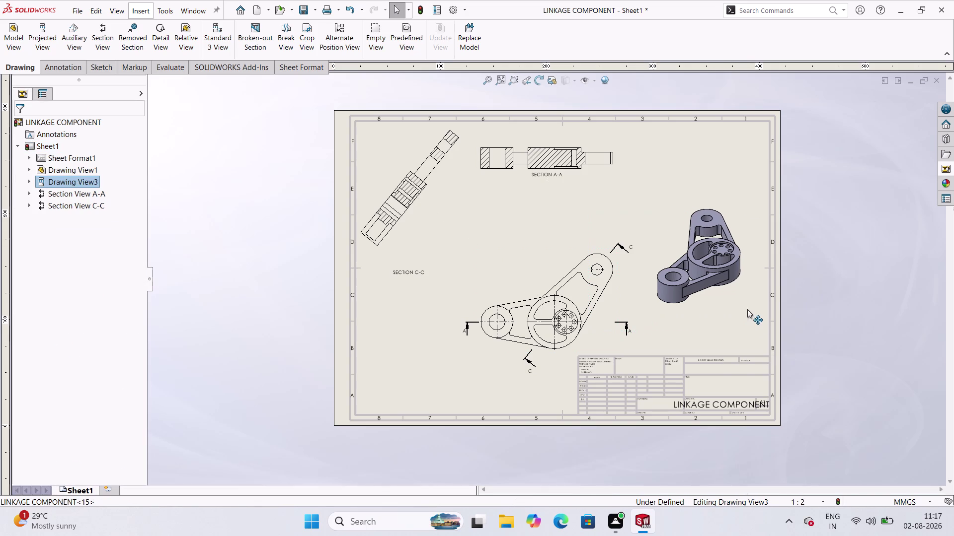
drag(741, 312, 758, 292)
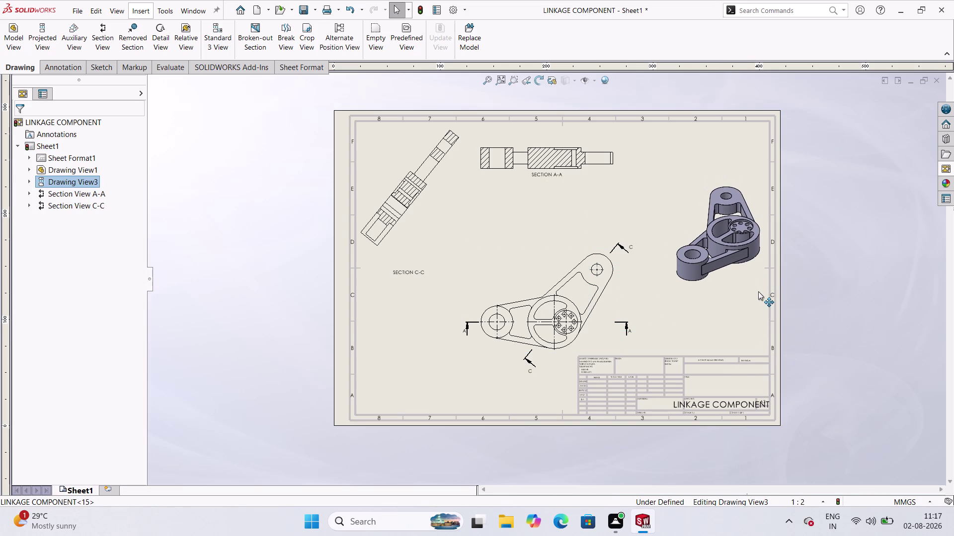
drag(758, 292, 744, 262)
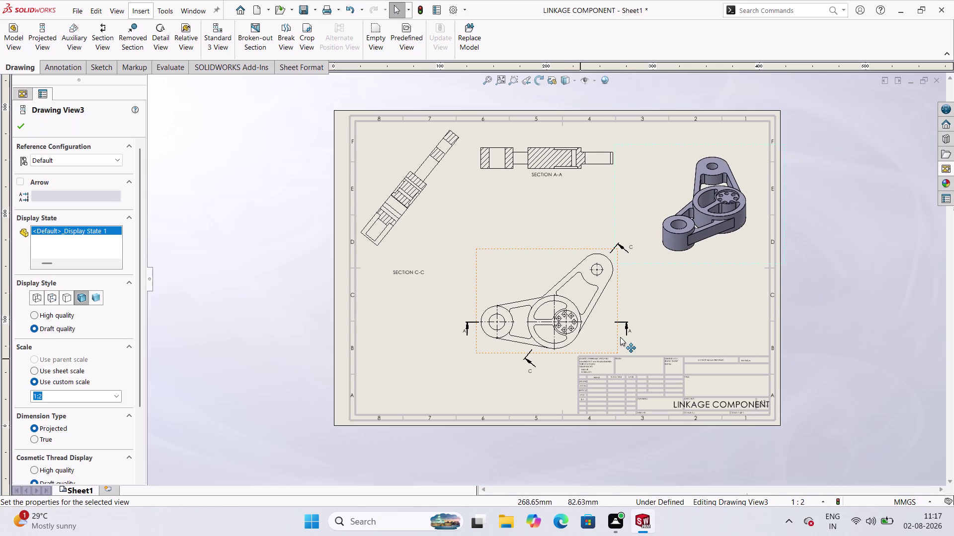
Adjust the front view, lower Section A-A, and reposition Section C-C.
drag(619, 337, 627, 332)
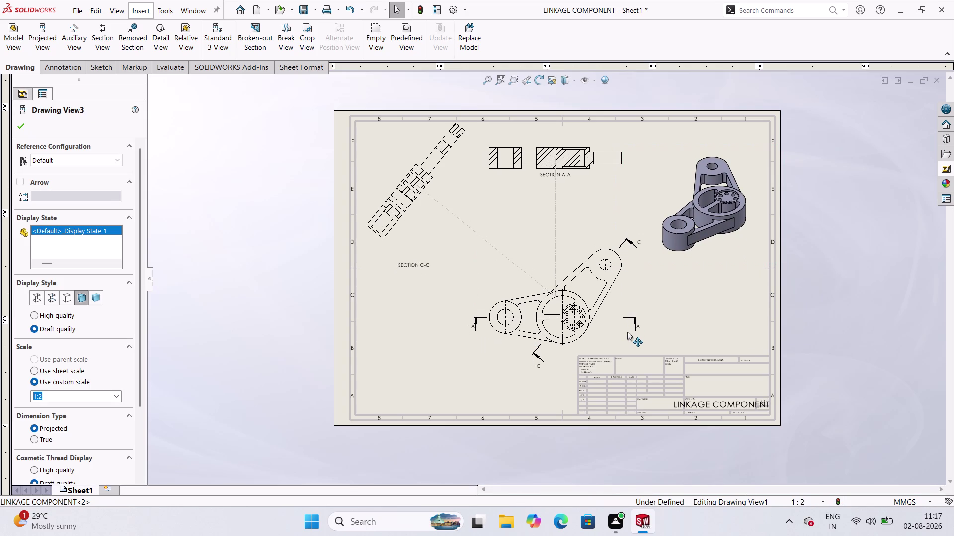
drag(627, 332, 621, 322)
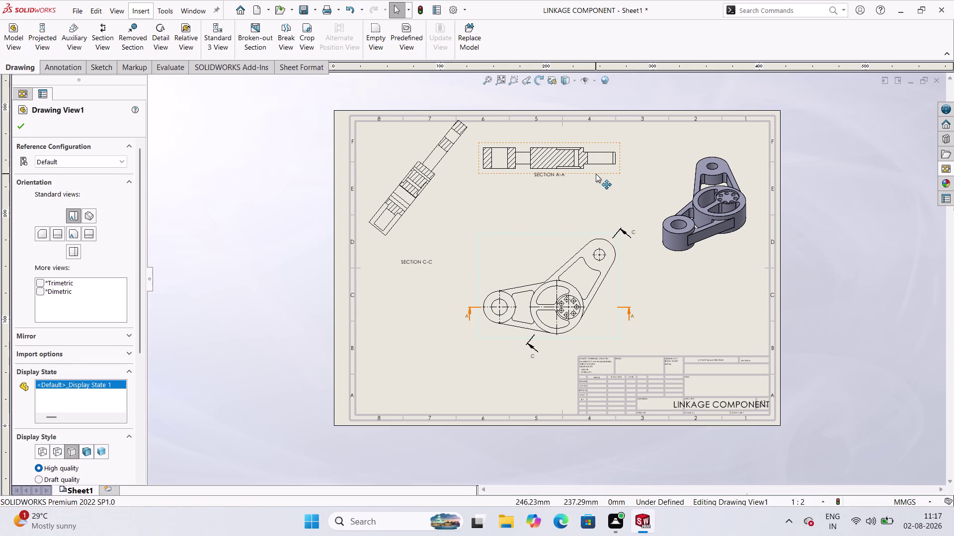
drag(595, 174, 589, 204)
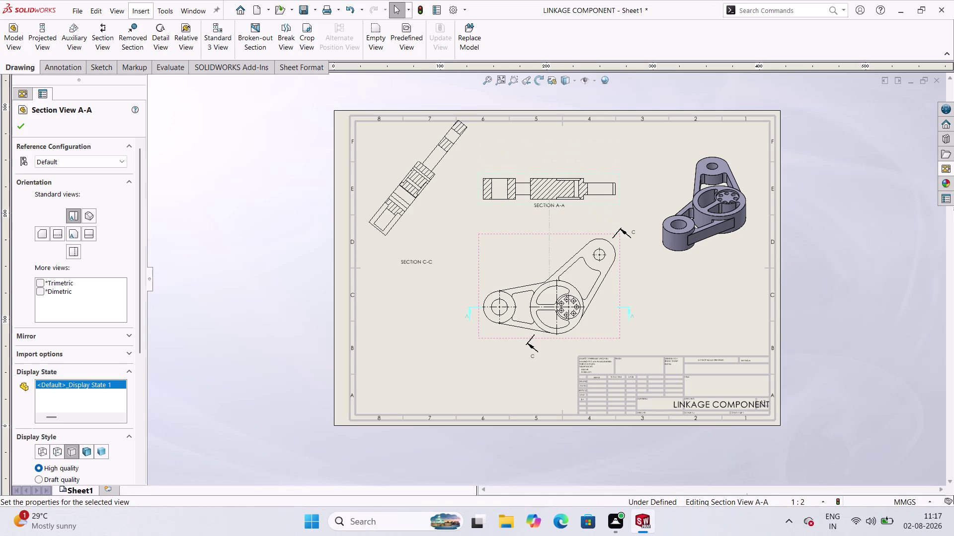
drag(602, 336, 609, 329)
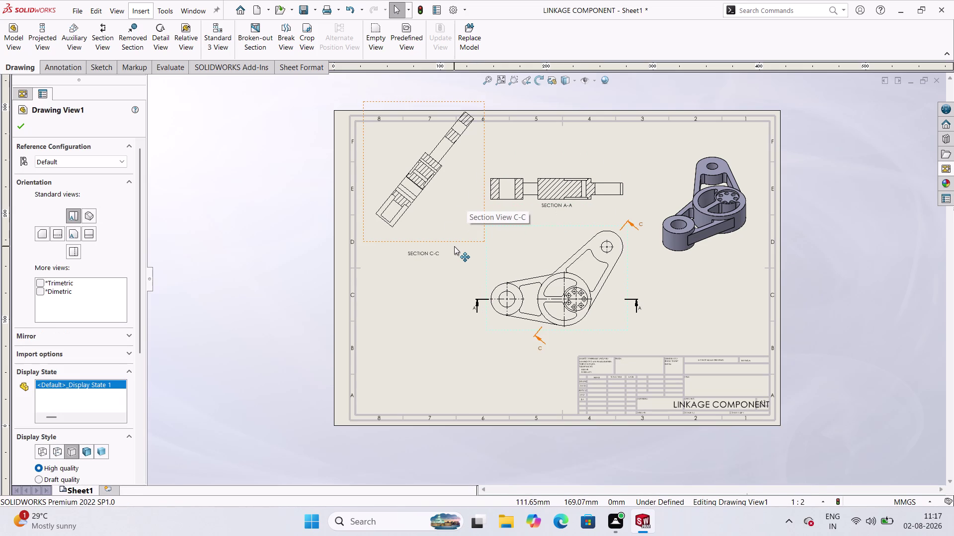
drag(454, 247, 471, 267)
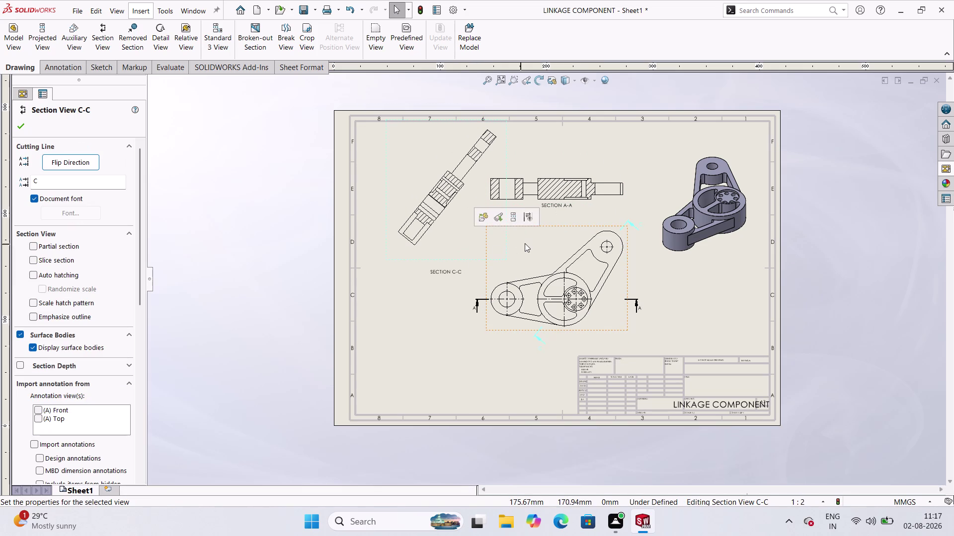
Shift the front view slightly down and to the left.
middle_drag(524, 243, 504, 236)
middle_click(504, 236)
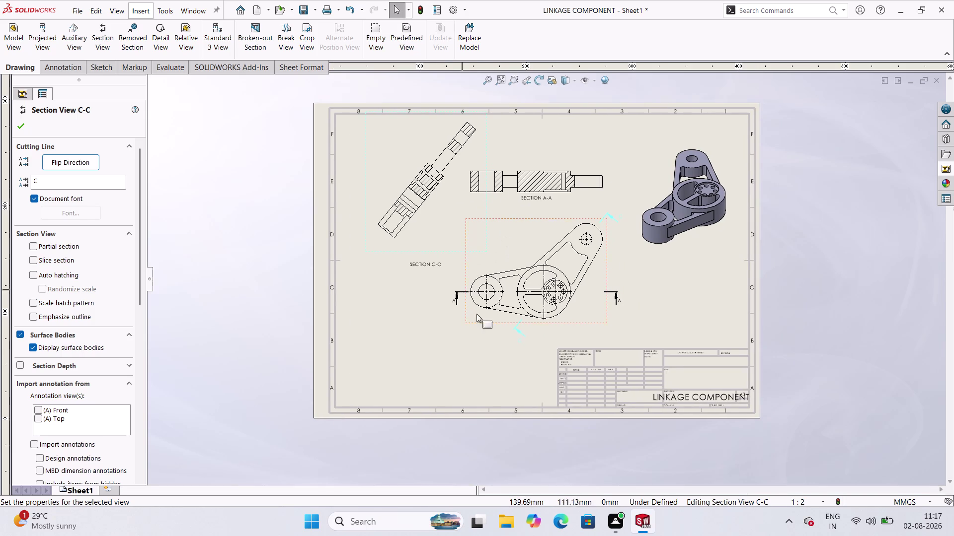
drag(482, 320, 465, 311)
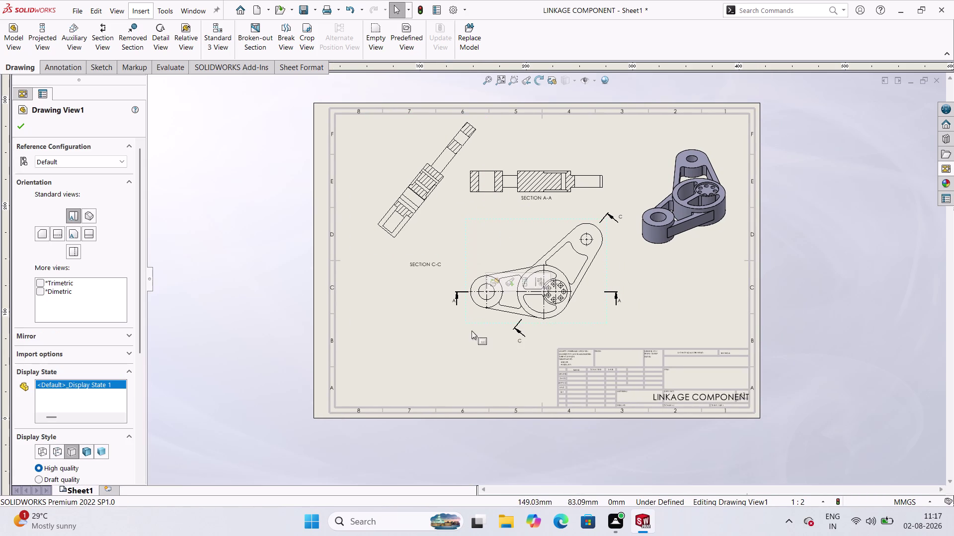
drag(484, 323, 472, 331)
drag(472, 331, 468, 324)
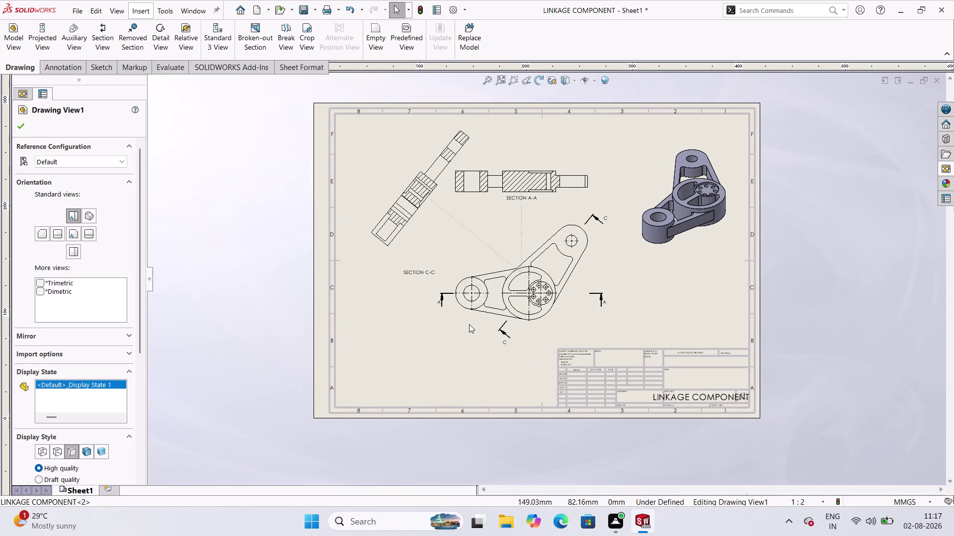
drag(469, 325, 476, 341)
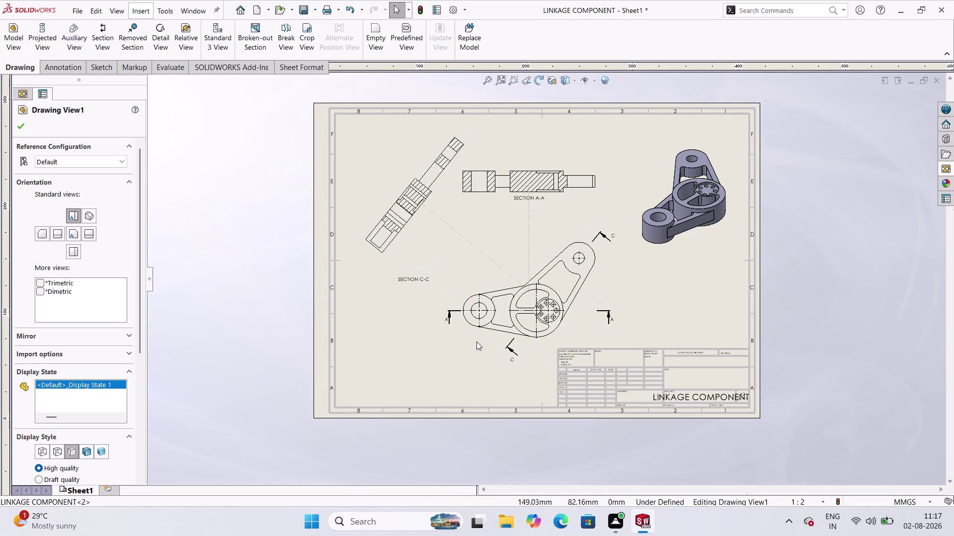
drag(477, 342, 463, 340)
Nudge the isometric view left and set its display to Hidden Lines Removed.
scroll(down, 3)
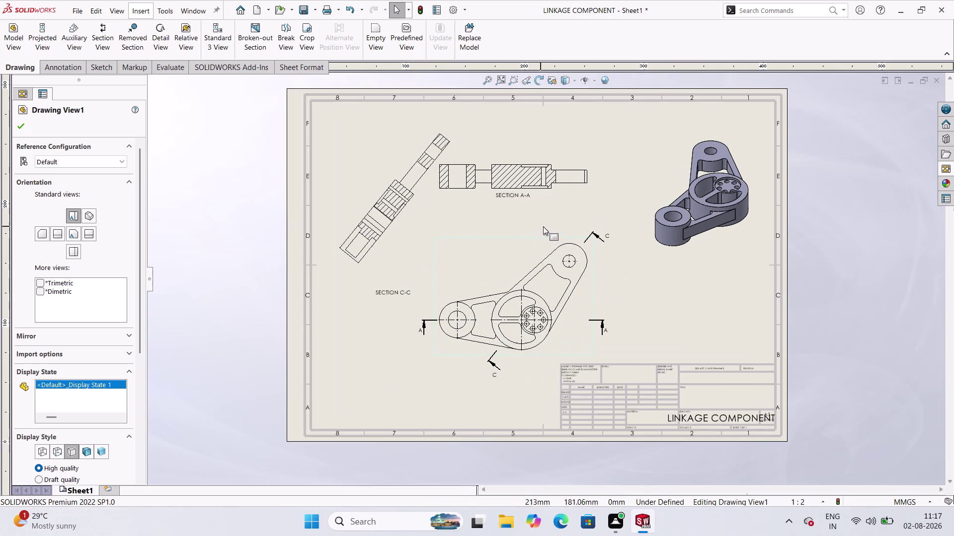
scroll(down, 3)
scroll(down, 3)
scroll(up, 3)
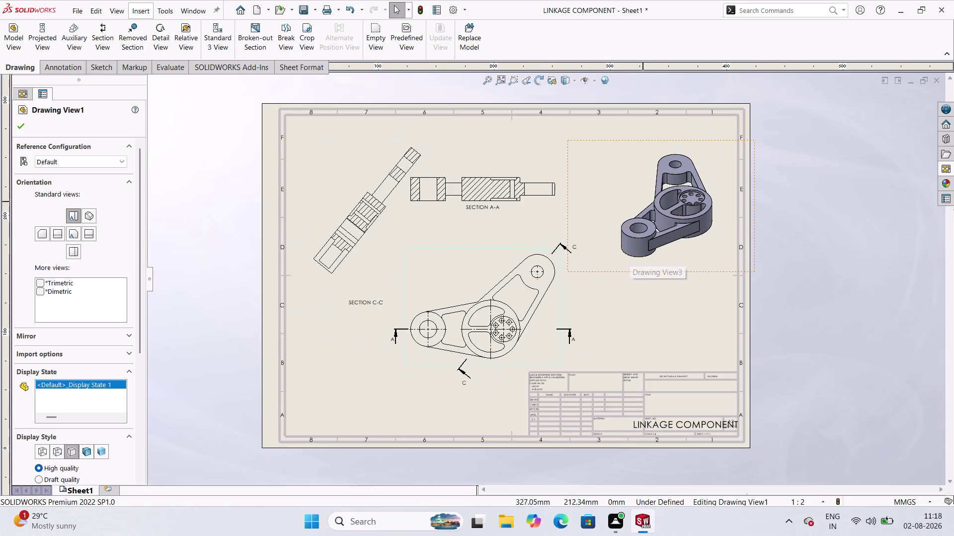
drag(625, 272, 616, 272)
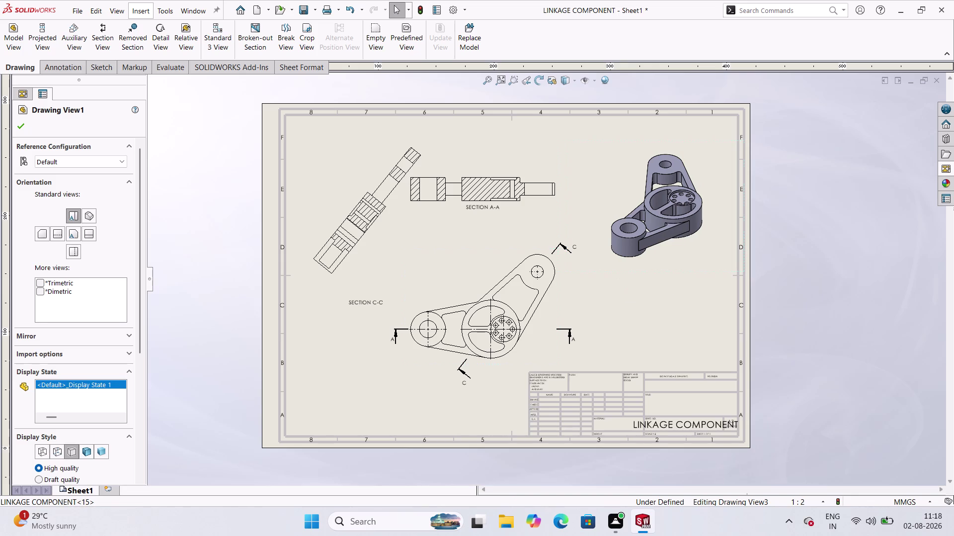
click(71, 300)
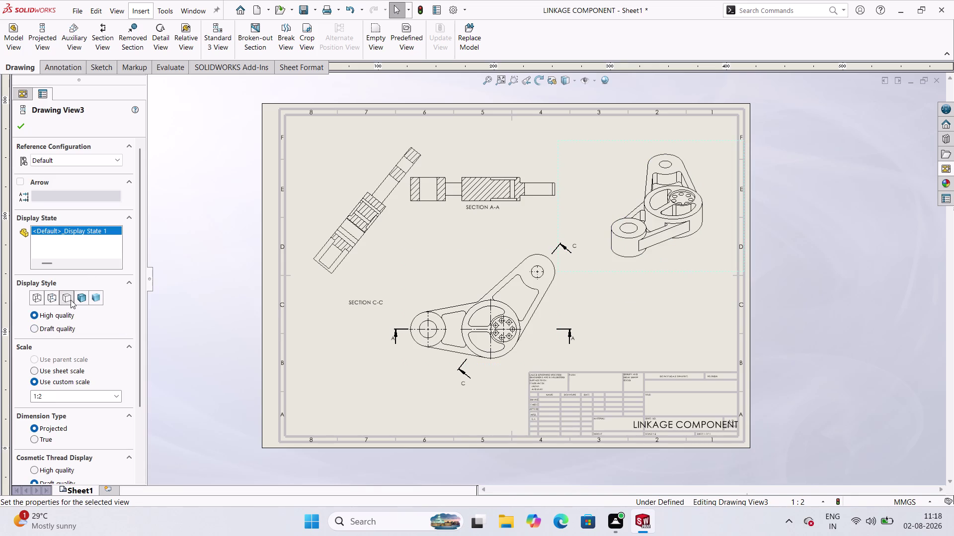
Accept the Drawing View3 display settings and show the annotation tools.
click(892, 184)
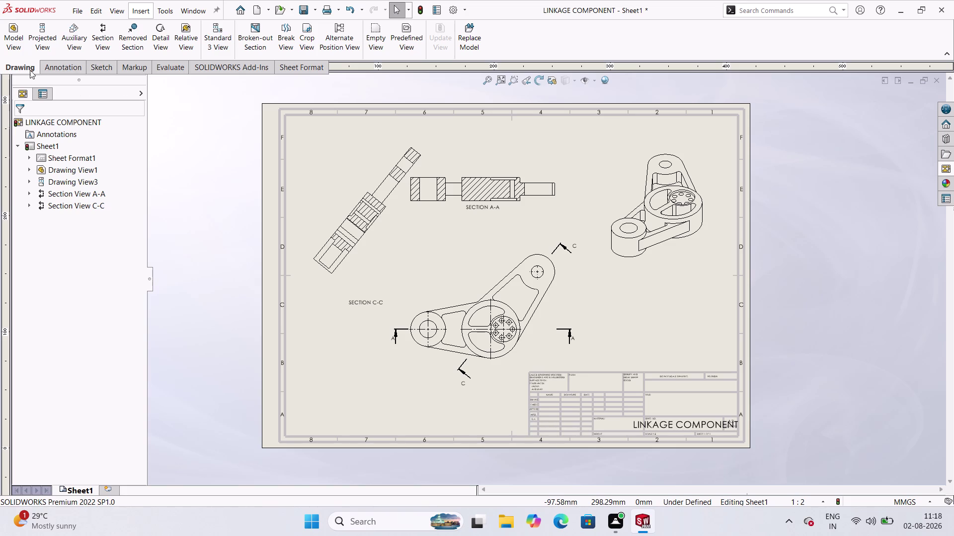
click(52, 62)
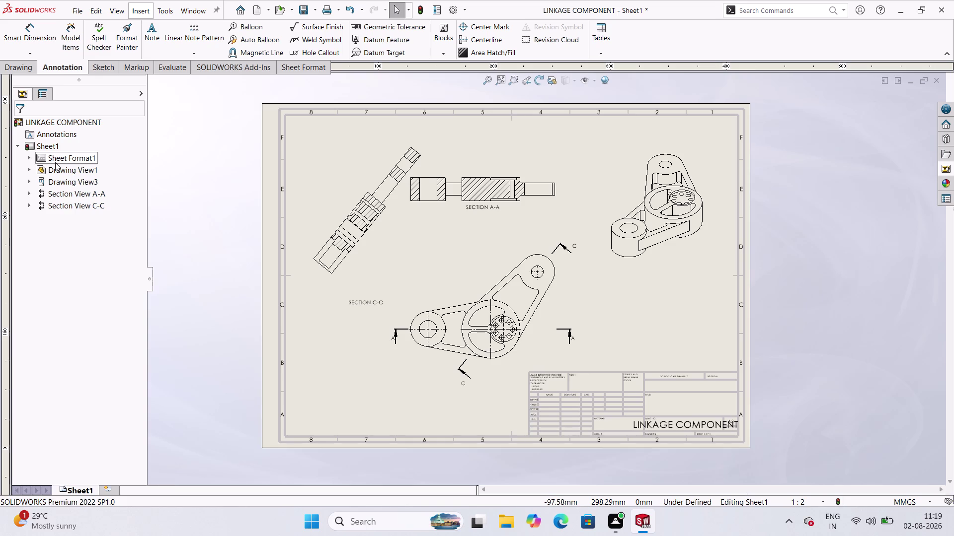
Start a dimensioning command from the Annotation tab.
click(45, 31)
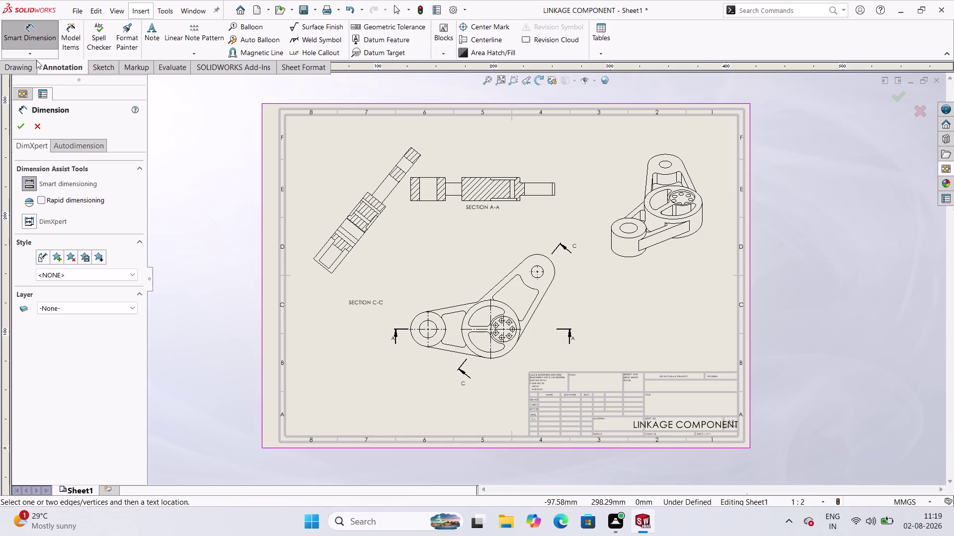
click(37, 54)
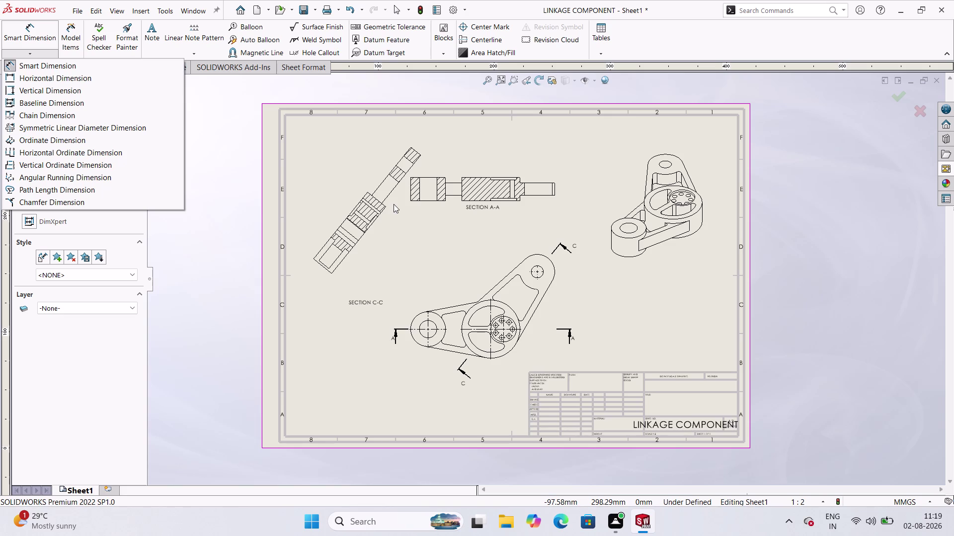
drag(344, 276, 325, 264)
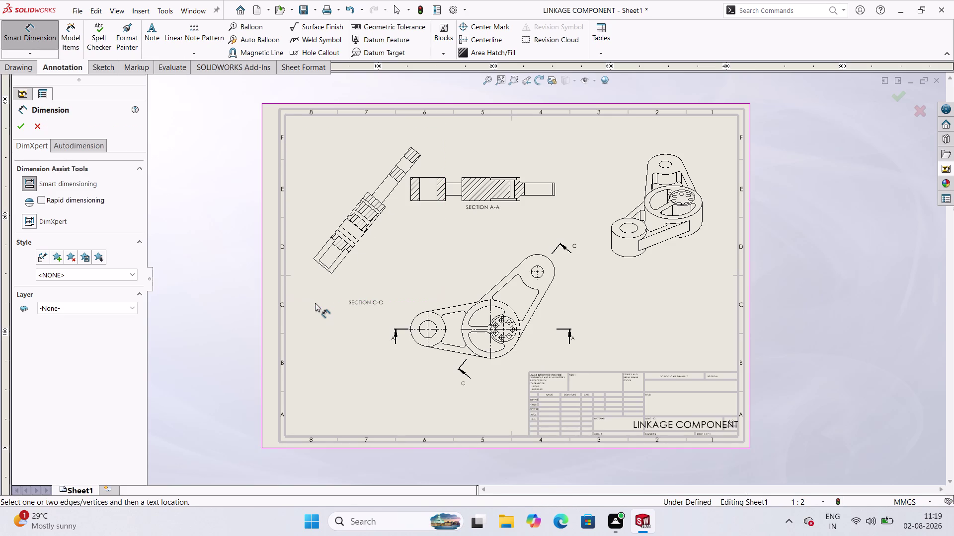
Move Section View C-C up and to the left.
click(314, 303)
click(37, 34)
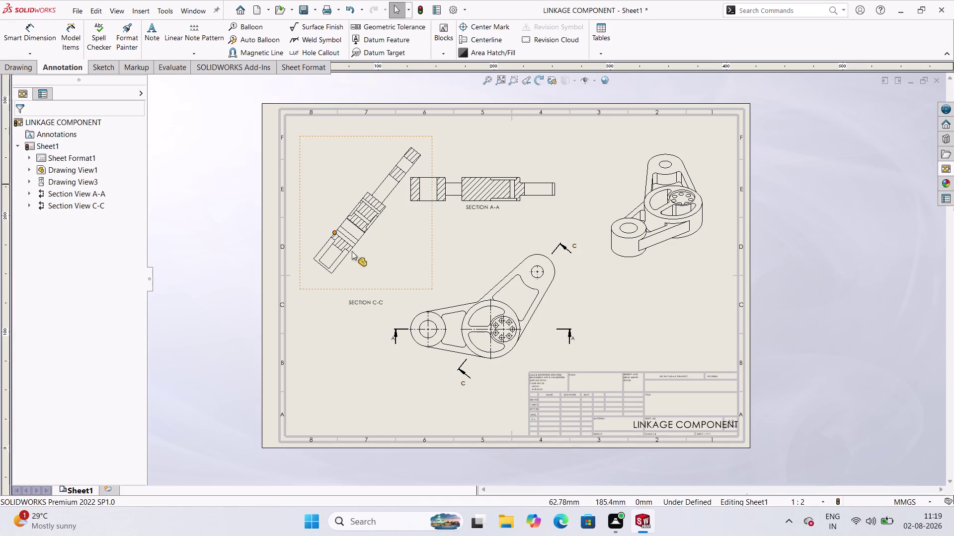
drag(311, 288, 298, 273)
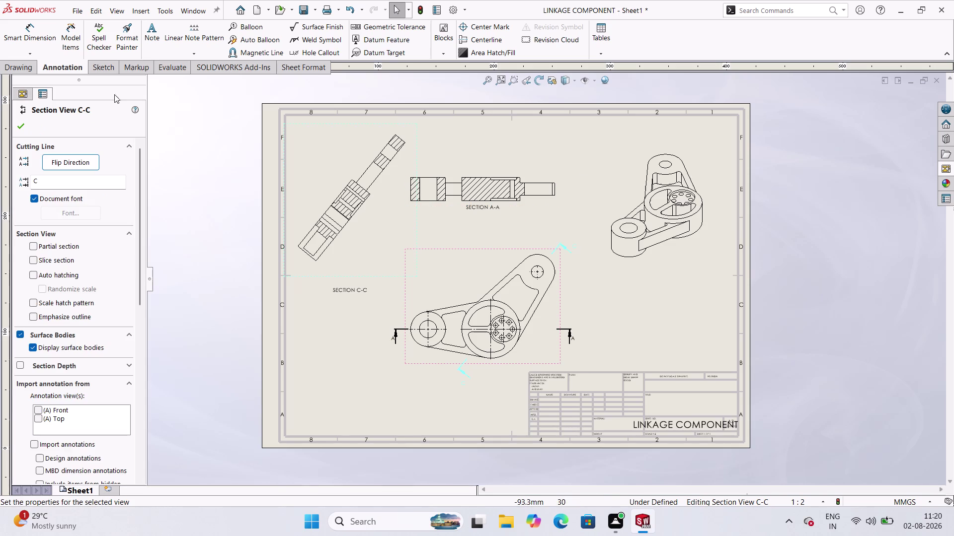
Dimension Section A-A's left end as 40.00, then begin raising the front view.
click(36, 48)
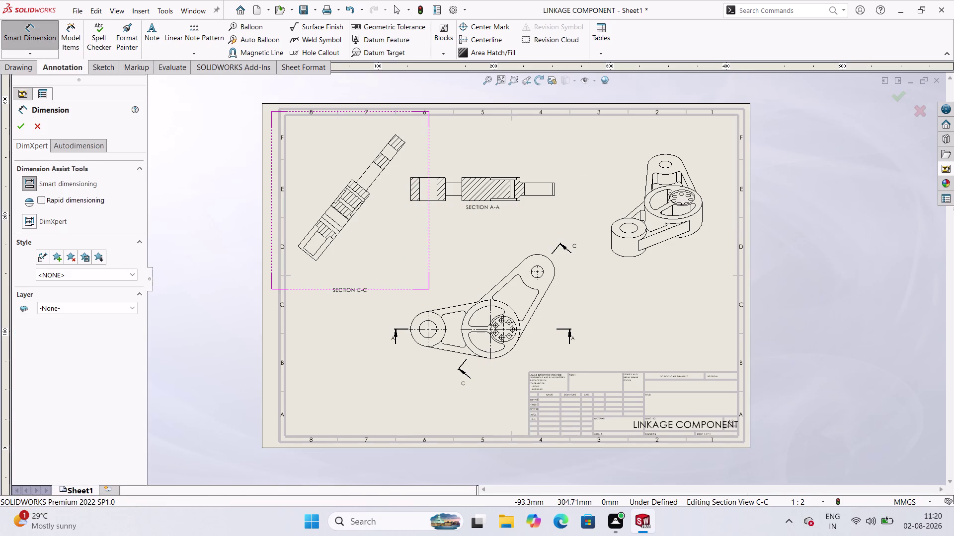
click(411, 194)
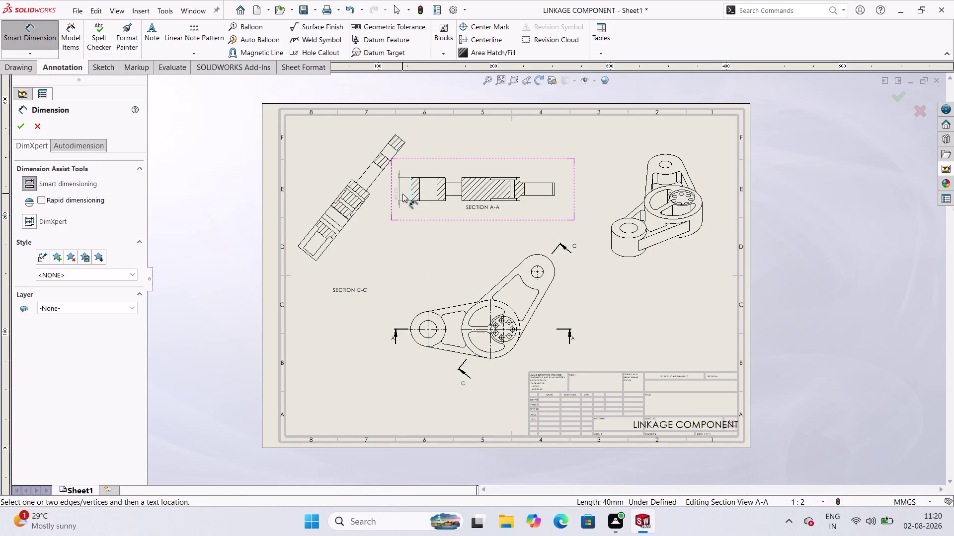
click(399, 190)
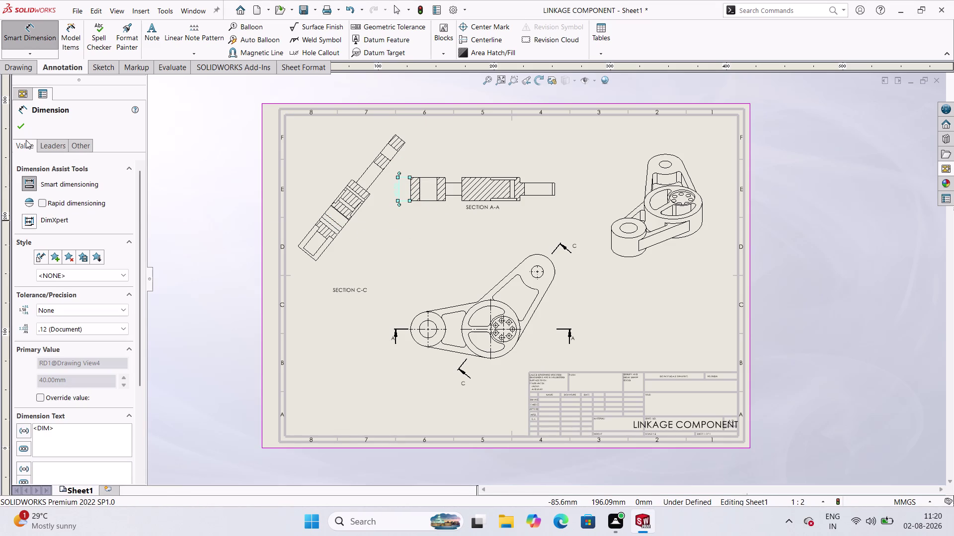
click(294, 181)
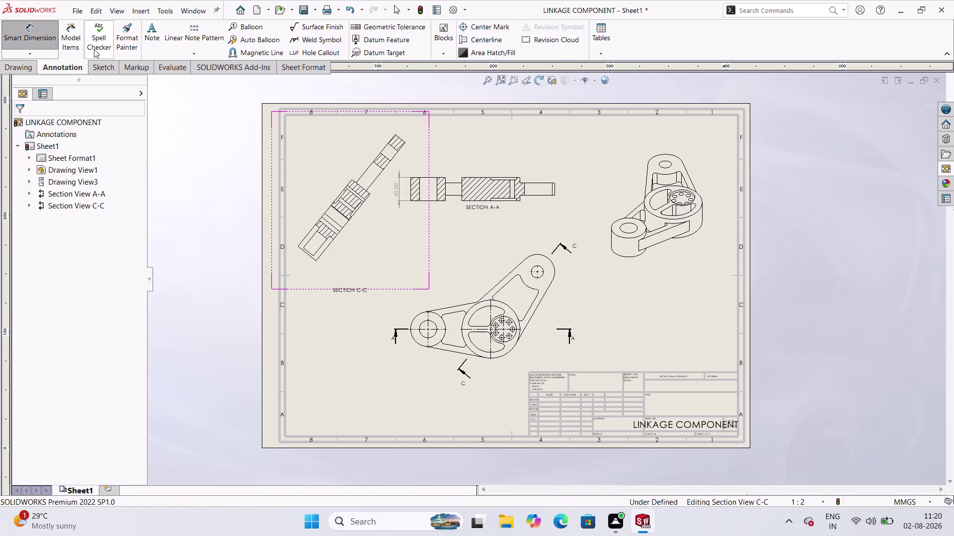
click(34, 45)
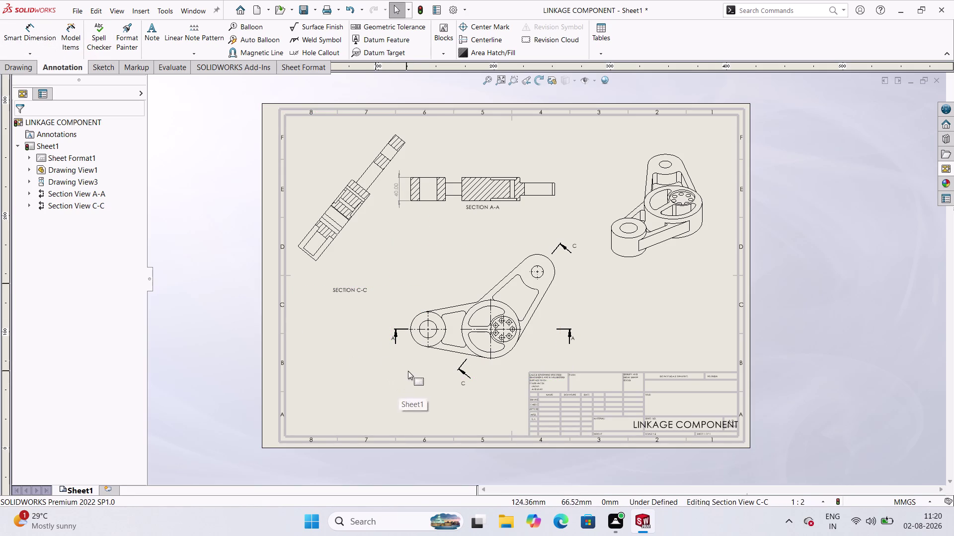
drag(408, 367, 406, 338)
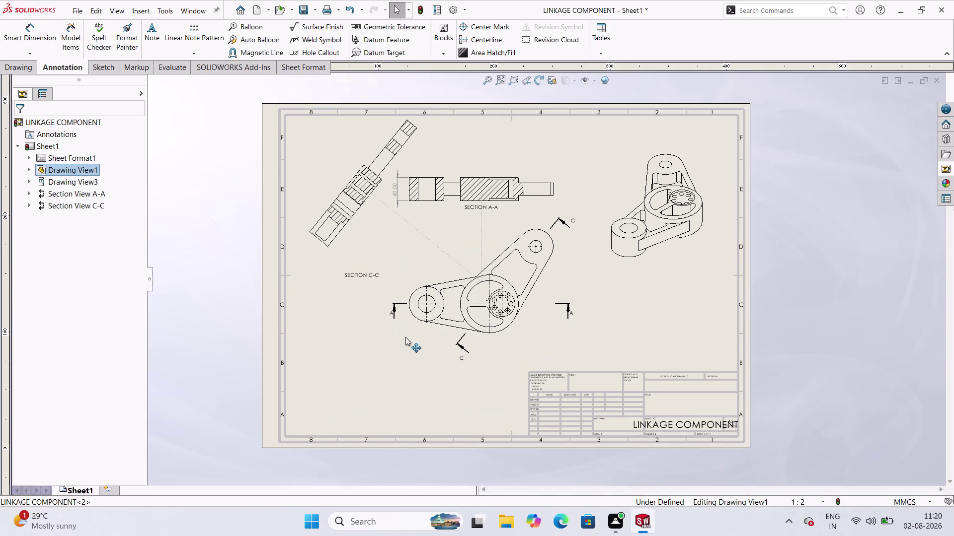
Nudge the front view into place and choose Baseline Dimension from the dimension dropdown.
drag(405, 338, 410, 346)
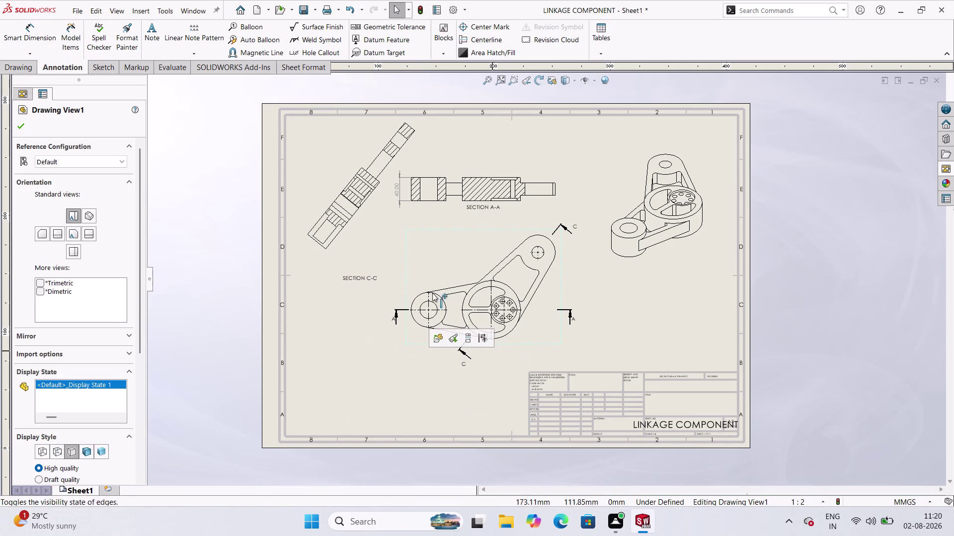
click(38, 50)
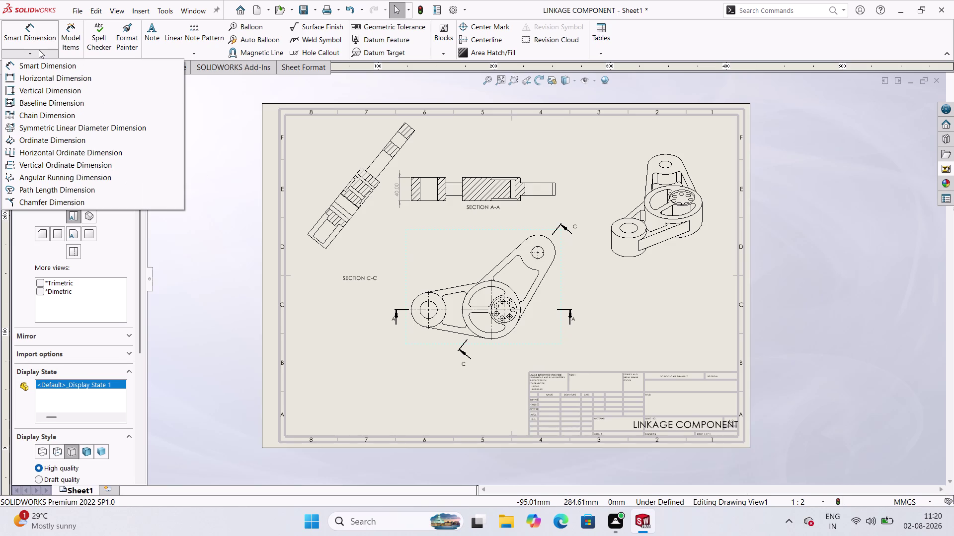
click(35, 30)
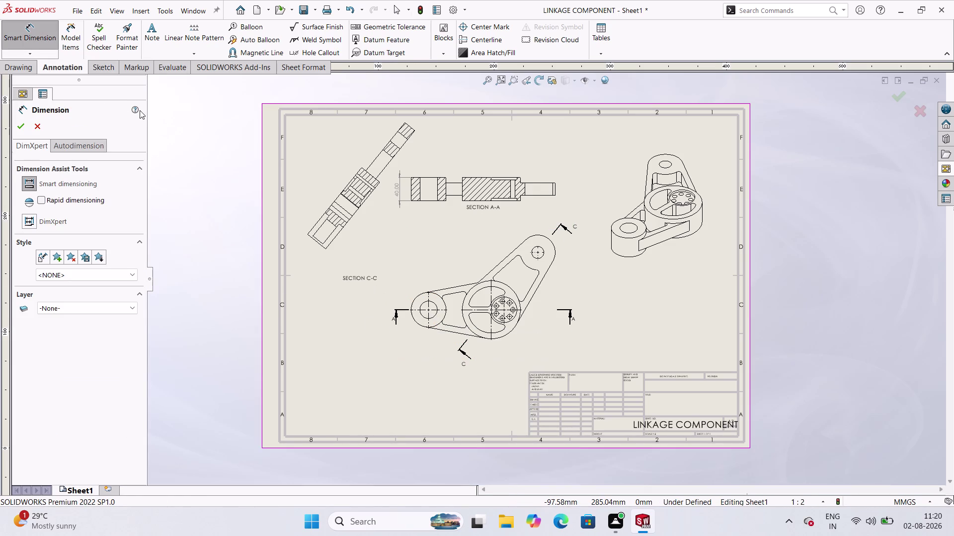
click(38, 54)
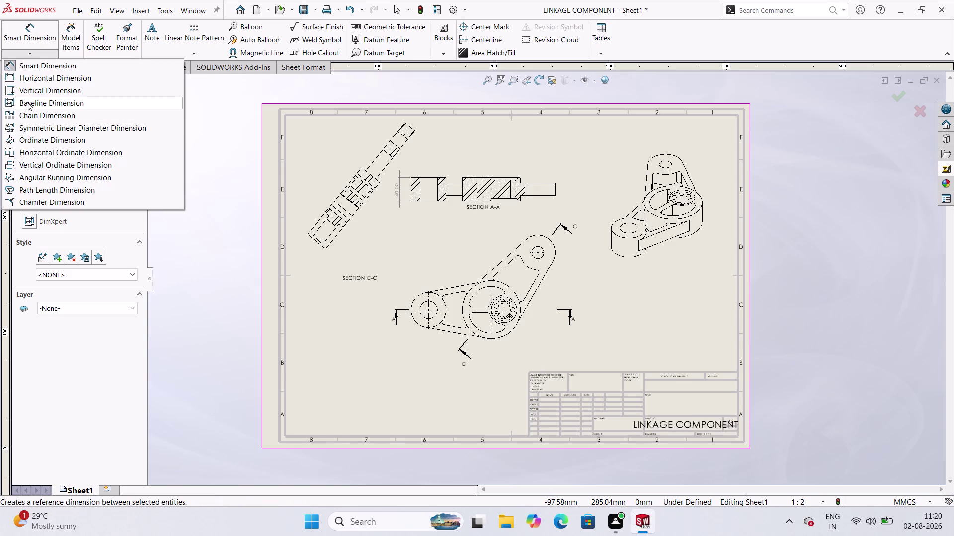
click(24, 120)
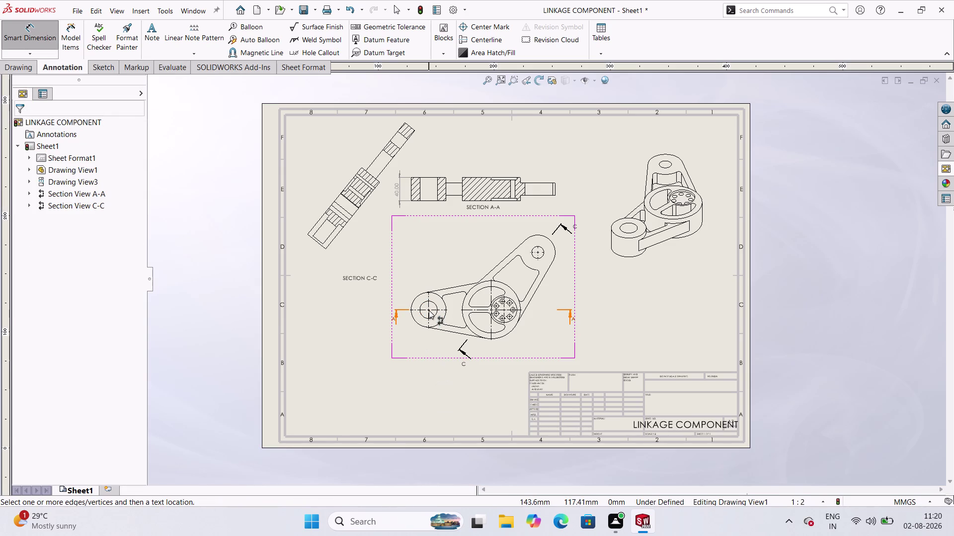
Switch back to Smart Dimension from the dimension-type dropdown.
click(43, 57)
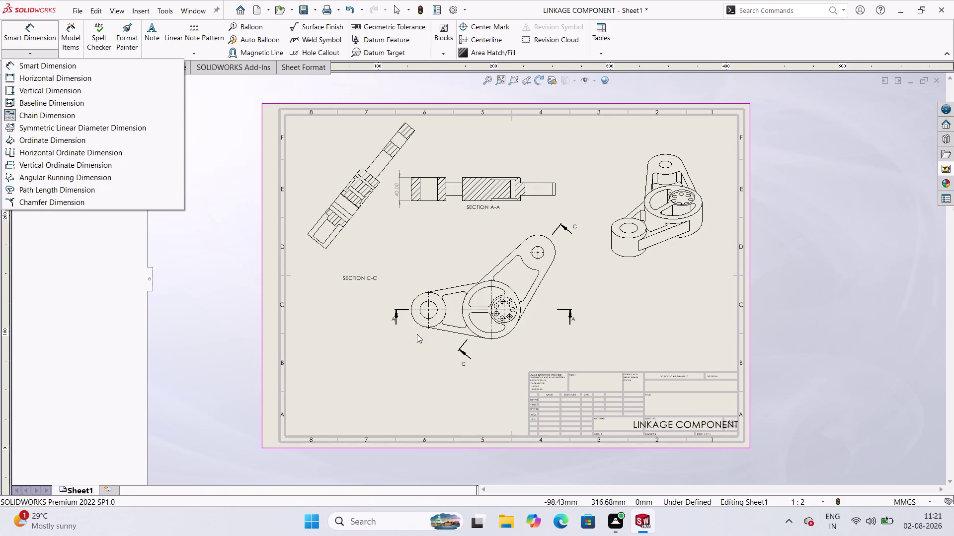
scroll(down, 3)
scroll(up, 3)
click(74, 63)
scroll(down, 3)
scroll(down, 3)
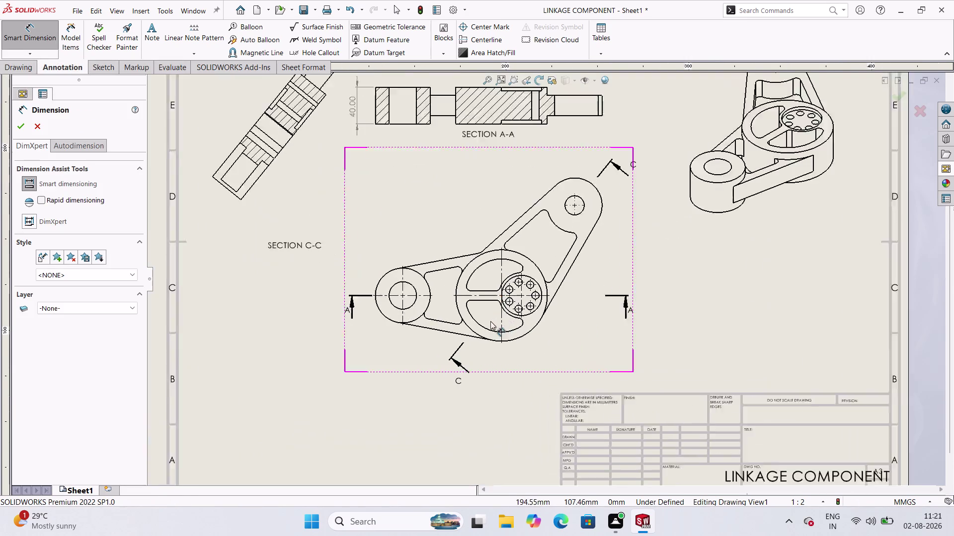
scroll(down, 3)
scroll(up, 3)
scroll(down, 3)
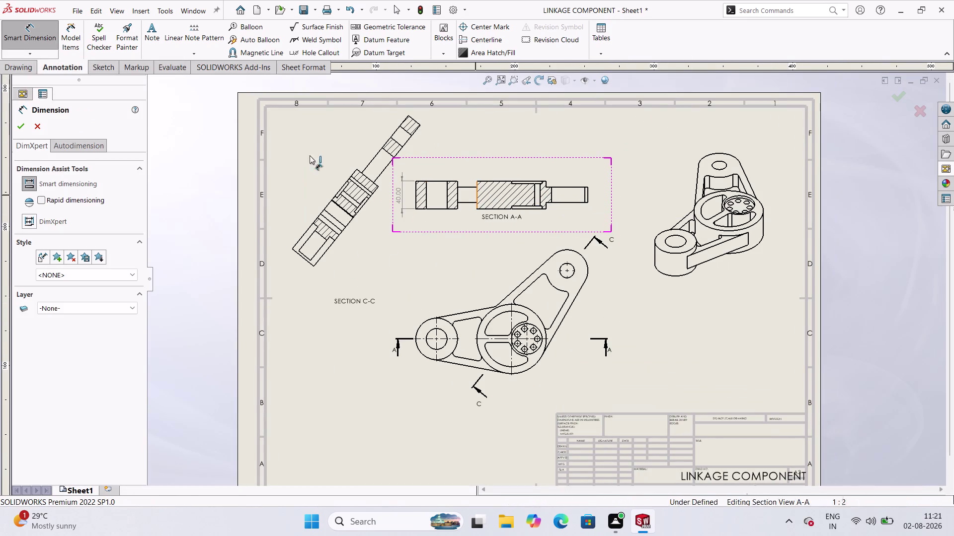
click(40, 51)
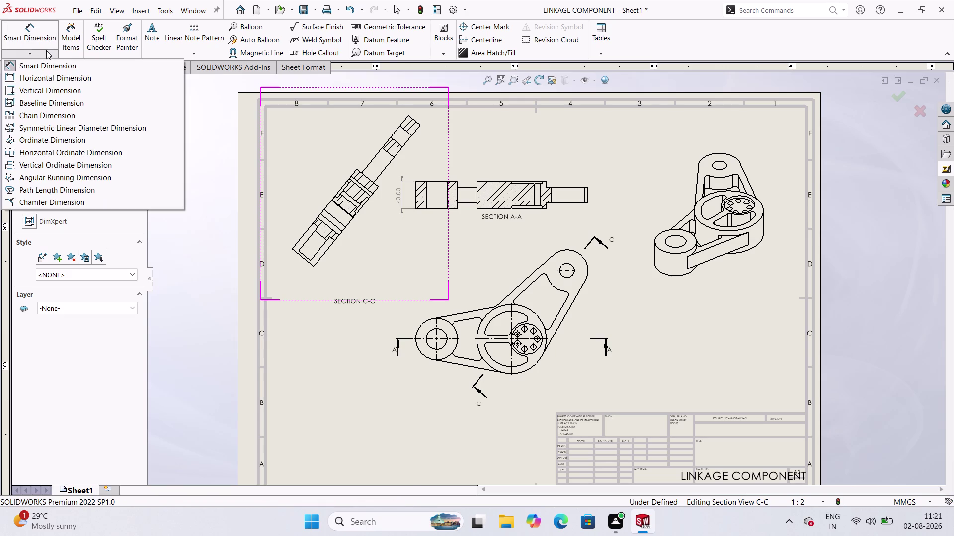
click(41, 90)
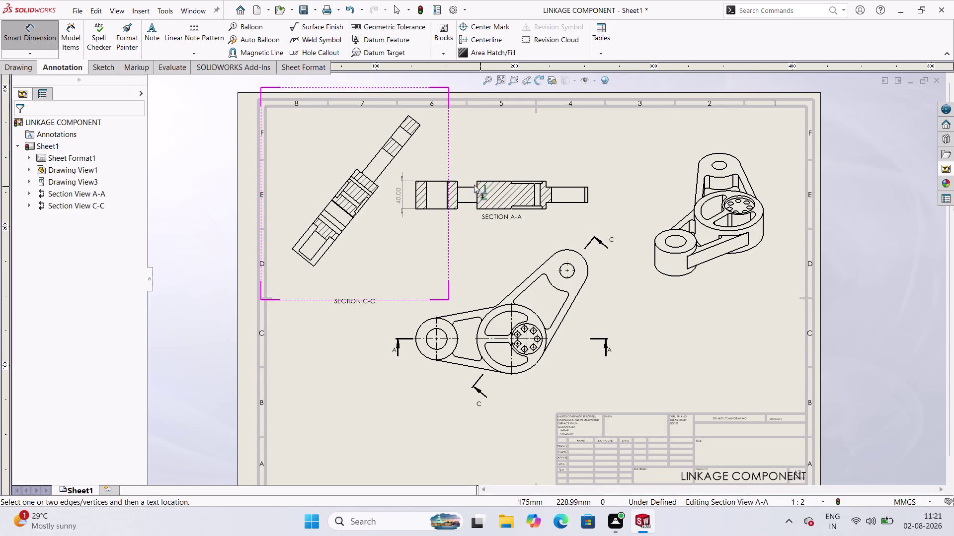
scroll(down, 3)
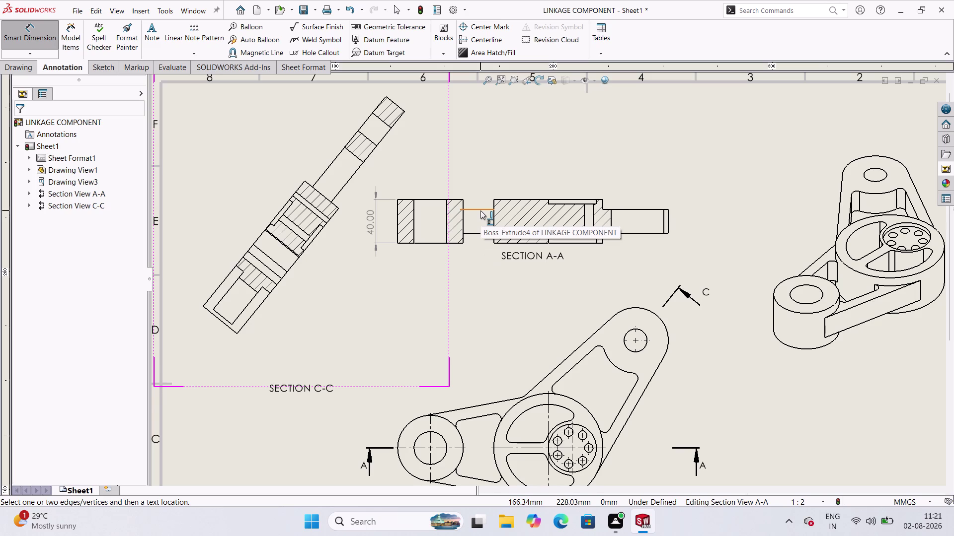
Add a 22.00 dimension between the shaft's top and bottom edges, placed above Section A-A.
click(480, 211)
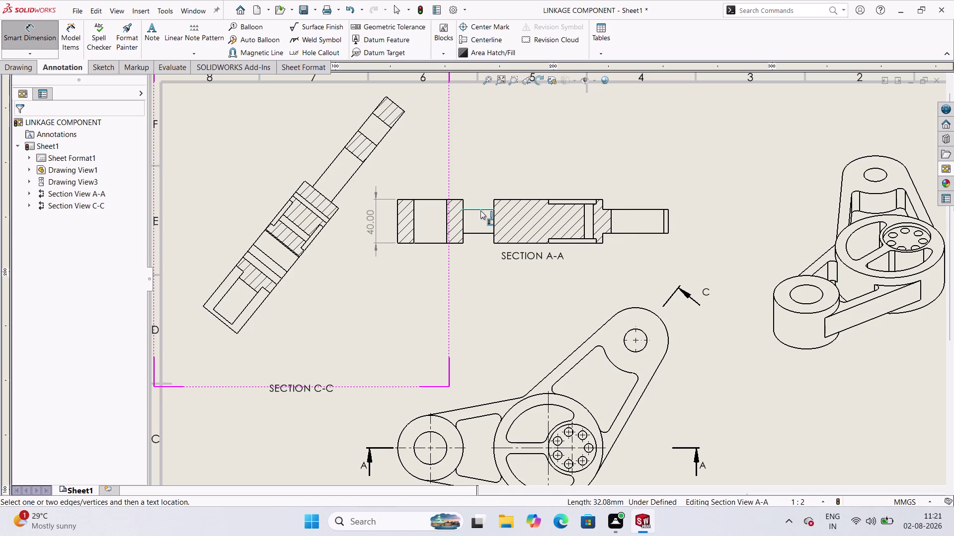
click(478, 234)
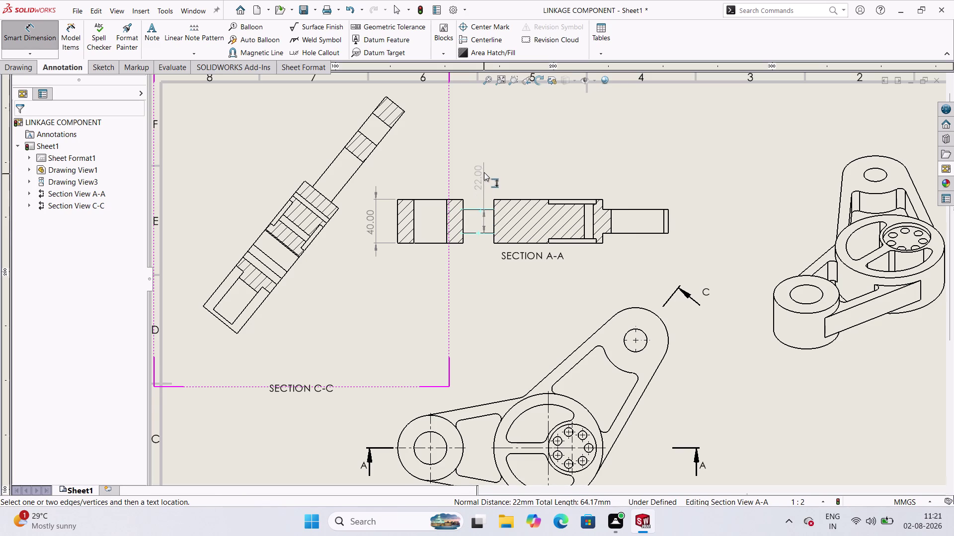
click(479, 167)
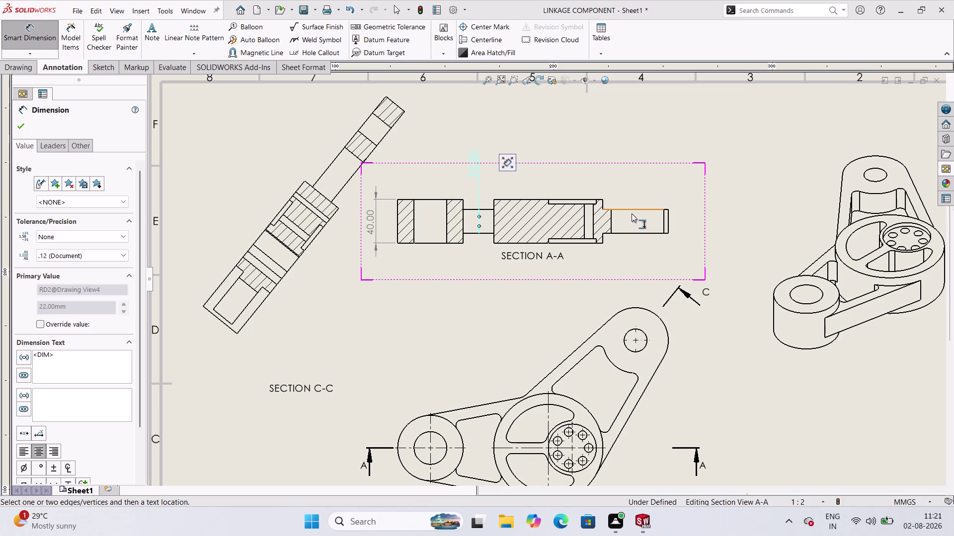
click(546, 139)
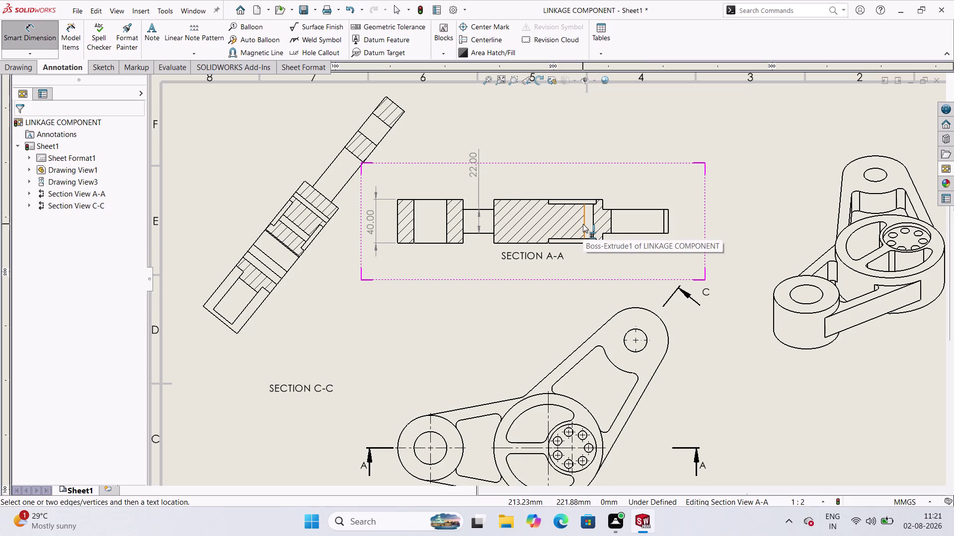
click(25, 29)
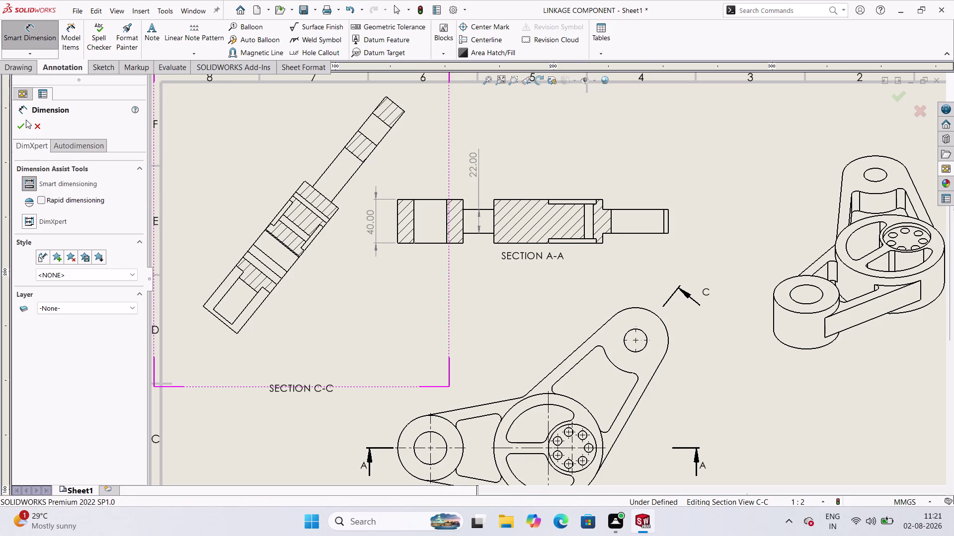
click(41, 49)
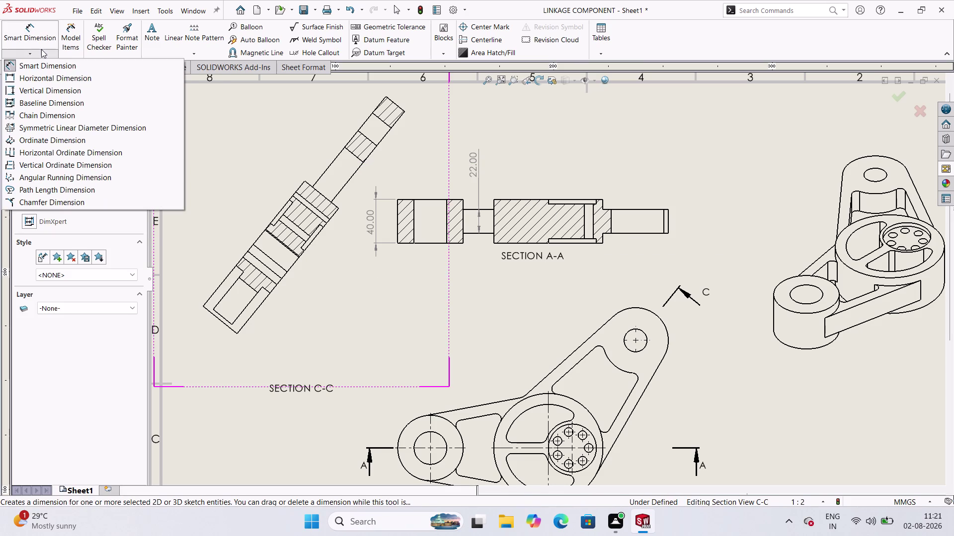
Use Symmetric Linear Diameter Dimension to place Ø8.00 below Section A-A's right end.
click(50, 127)
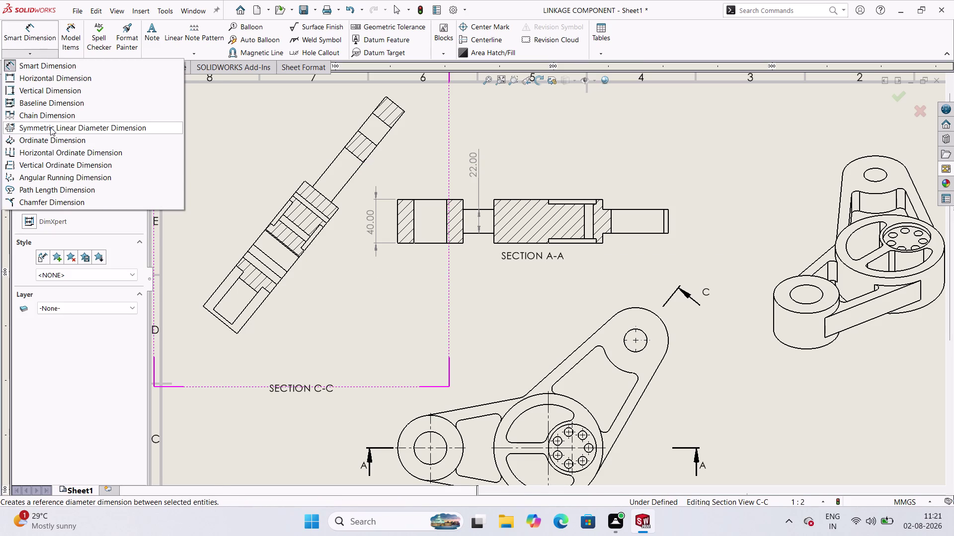
click(584, 225)
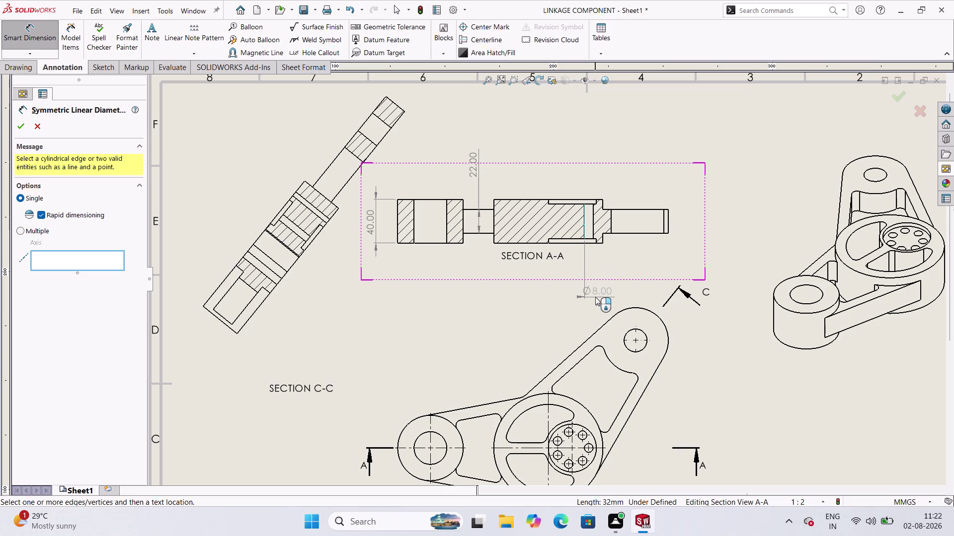
click(595, 297)
click(16, 127)
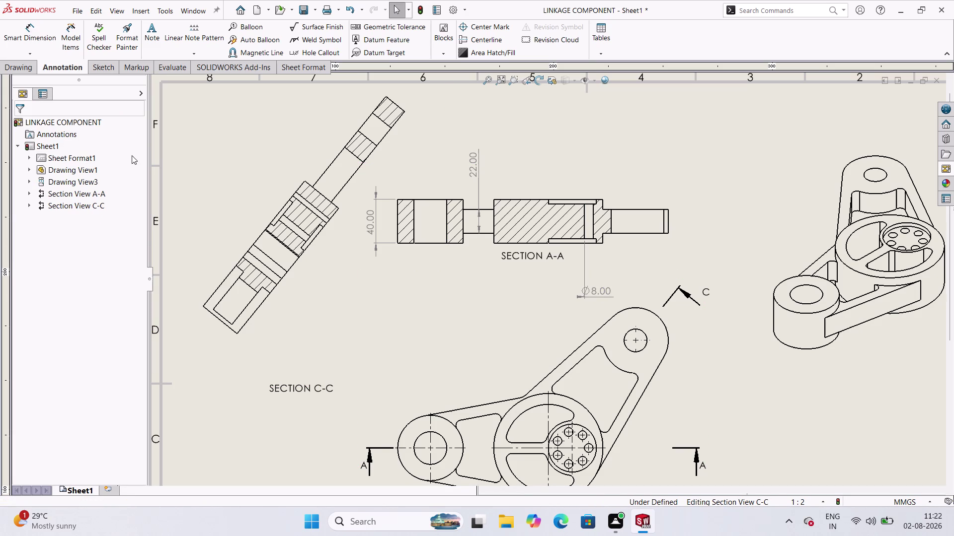
Dimension Section A-A's widths as 32.00, 4.00 and 9.00, placed above the view.
click(36, 36)
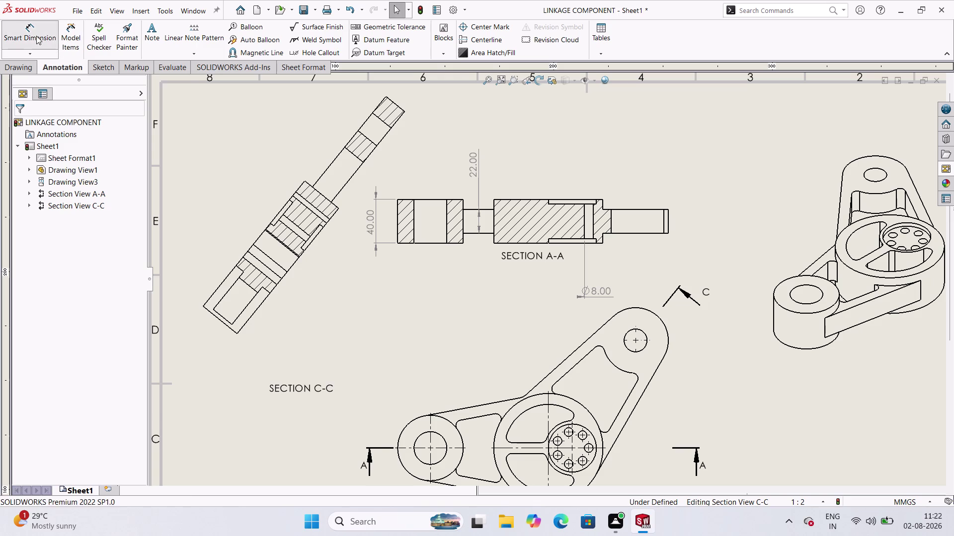
click(558, 203)
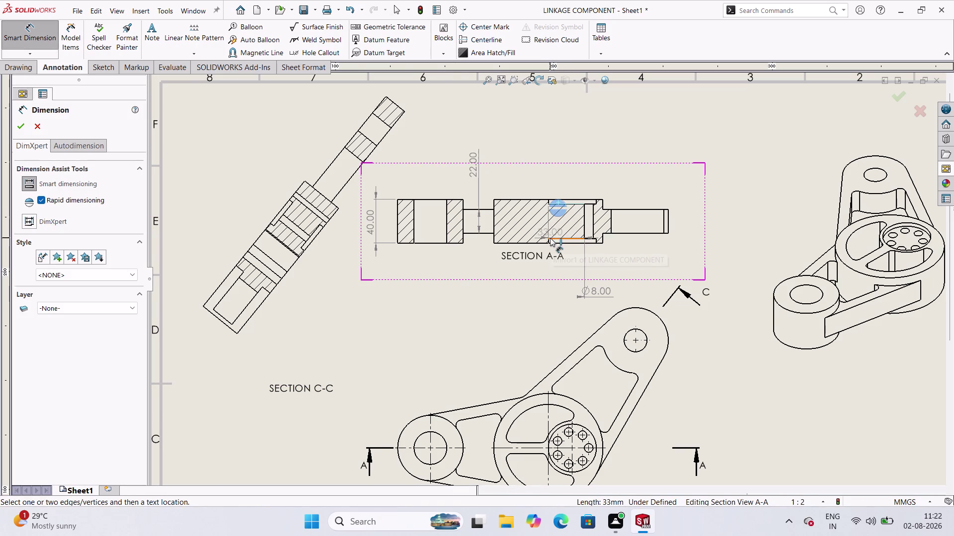
click(551, 238)
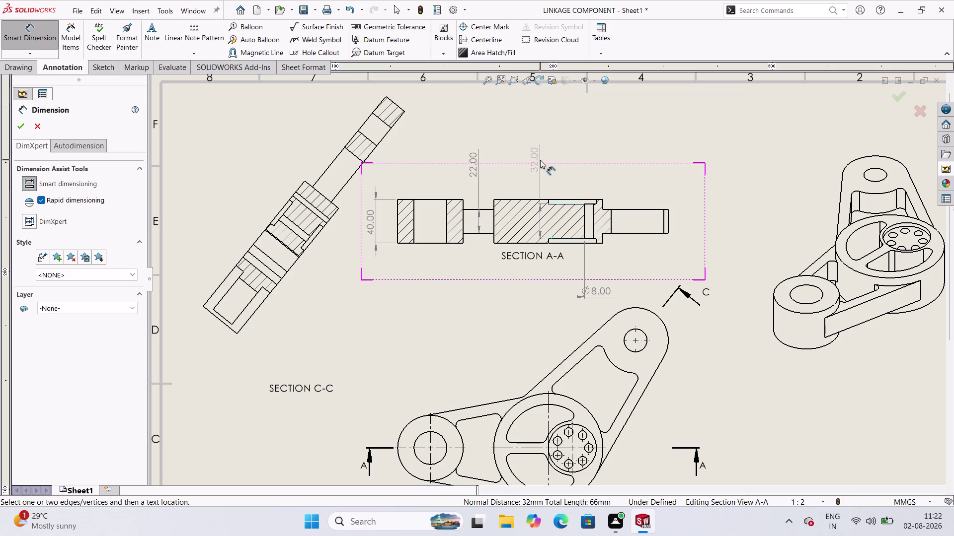
click(522, 161)
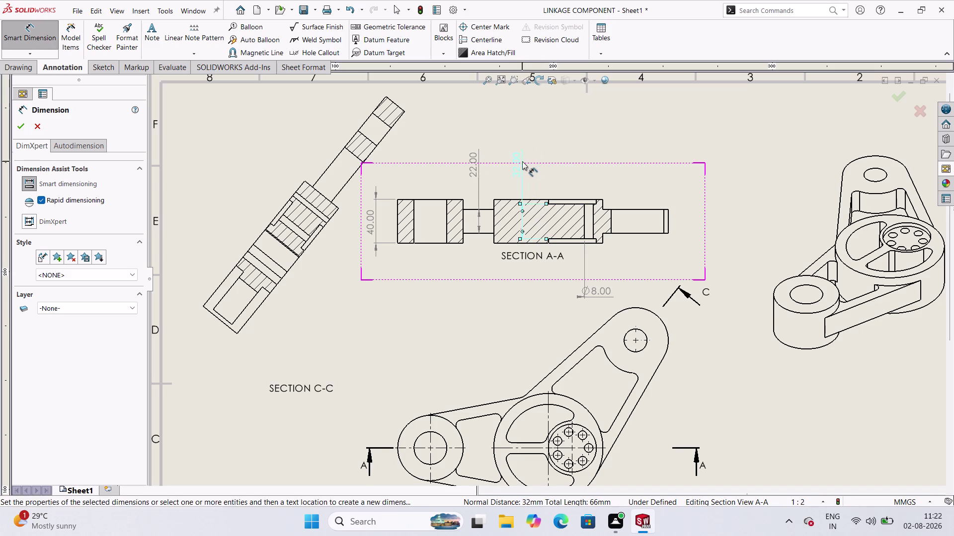
click(575, 198)
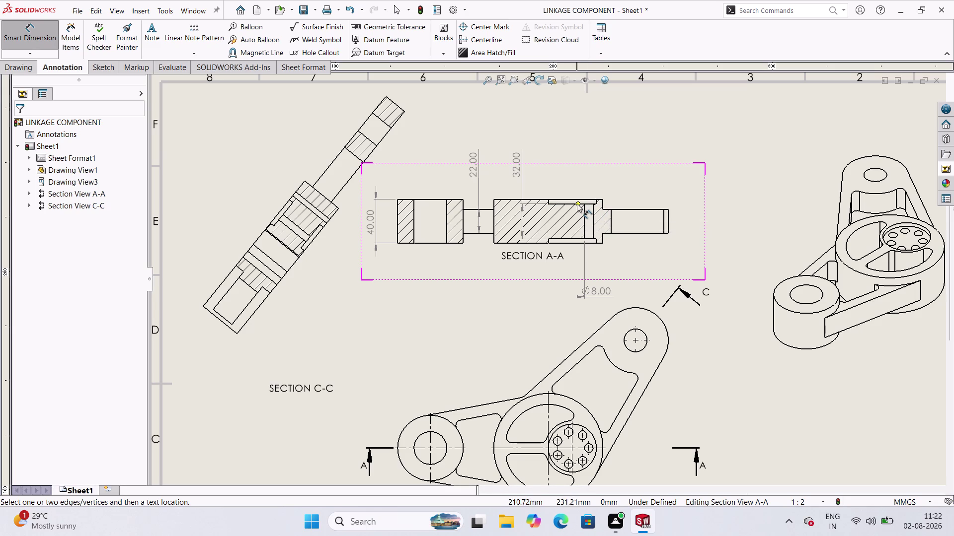
click(577, 203)
click(577, 198)
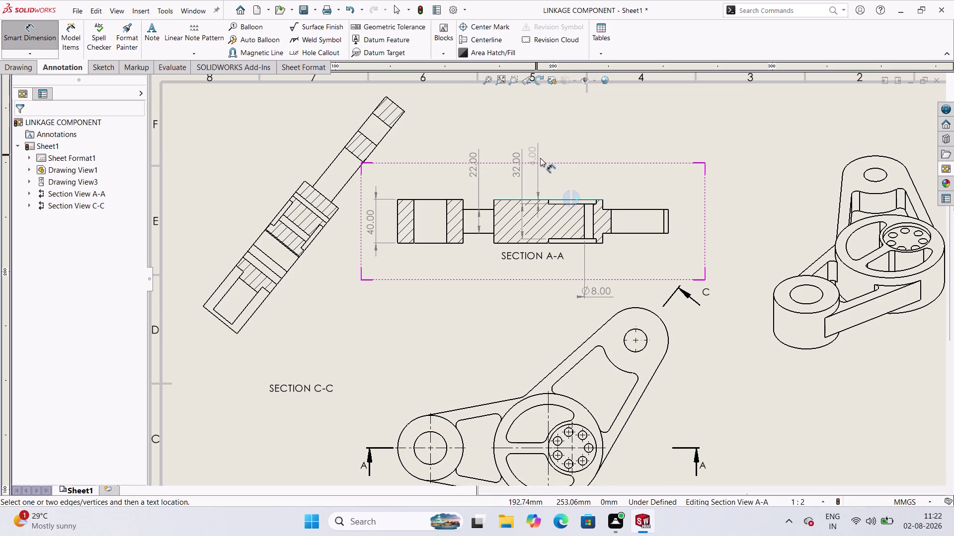
click(543, 159)
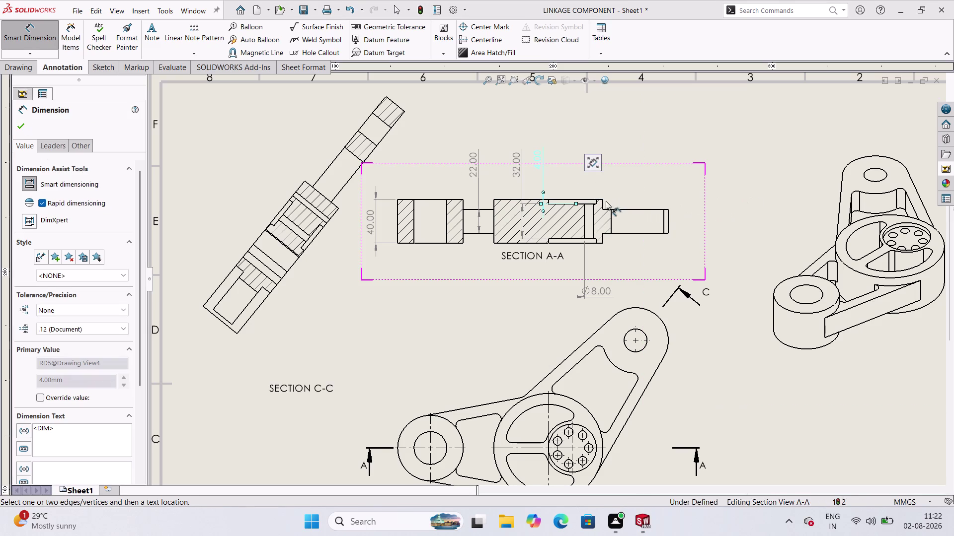
click(599, 200)
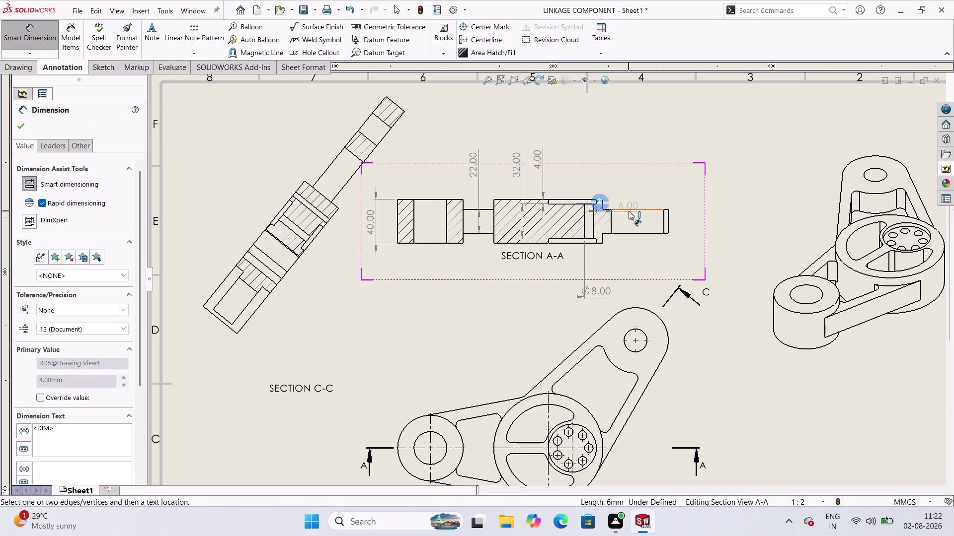
click(628, 209)
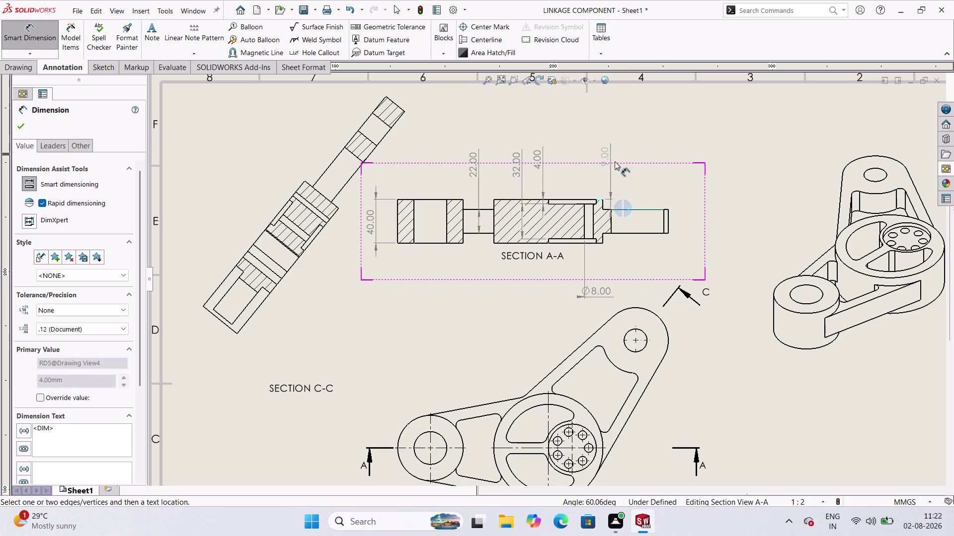
click(615, 161)
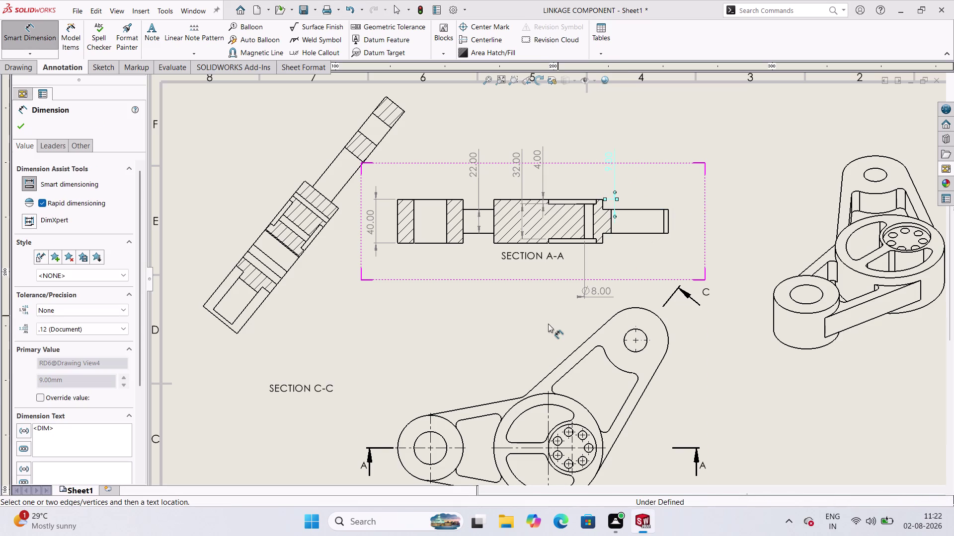
scroll(down, 3)
scroll(up, 3)
scroll(up, 3)
scroll(down, 3)
scroll(down, 3)
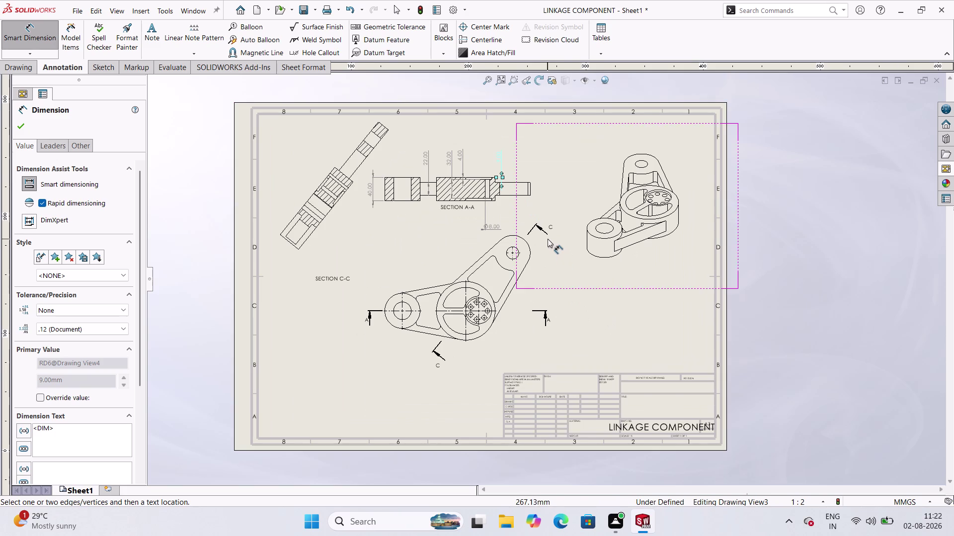
scroll(up, 3)
scroll(down, 3)
scroll(down, 3)
scroll(up, 3)
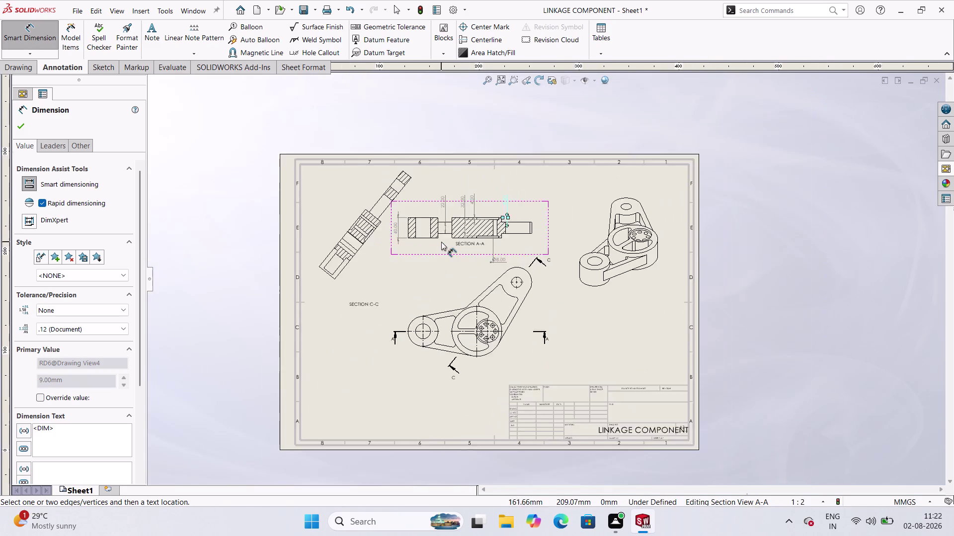
scroll(down, 3)
scroll(down, 3)
scroll(down, 3)
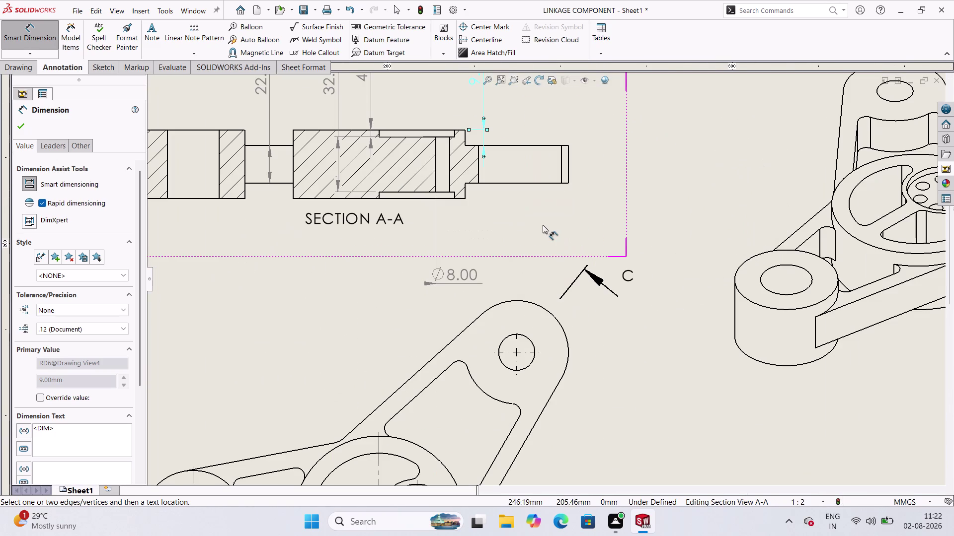
scroll(up, 3)
scroll(up, 3)
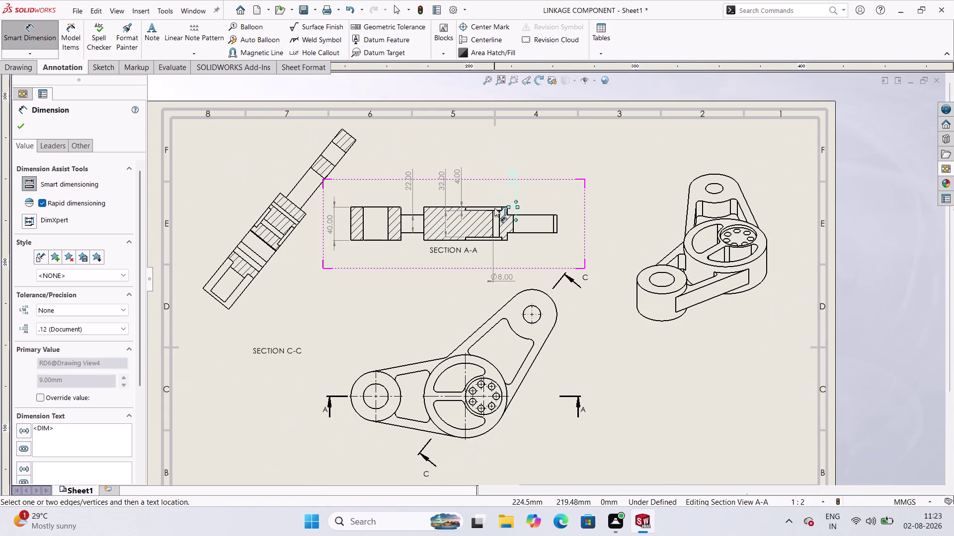
scroll(down, 3)
scroll(down, 3)
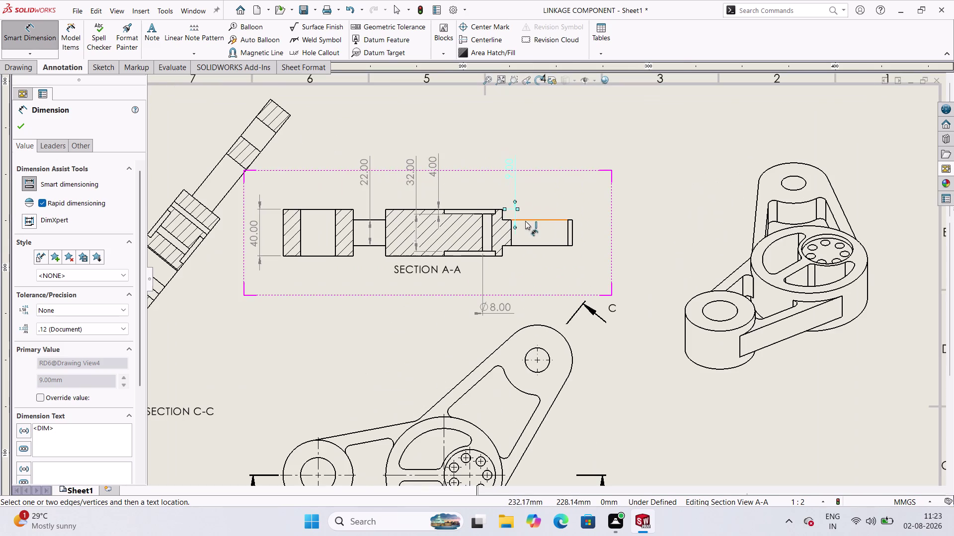
click(575, 183)
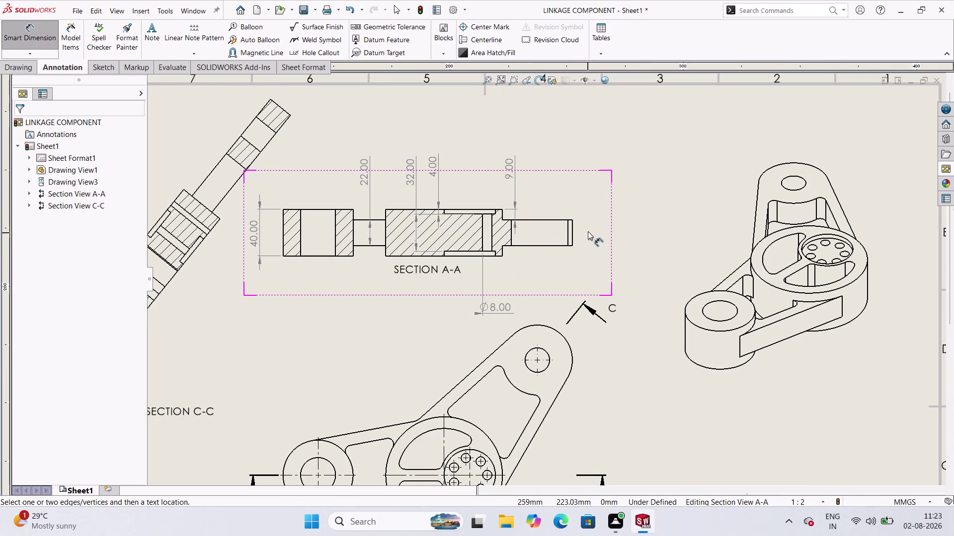
scroll(up, 3)
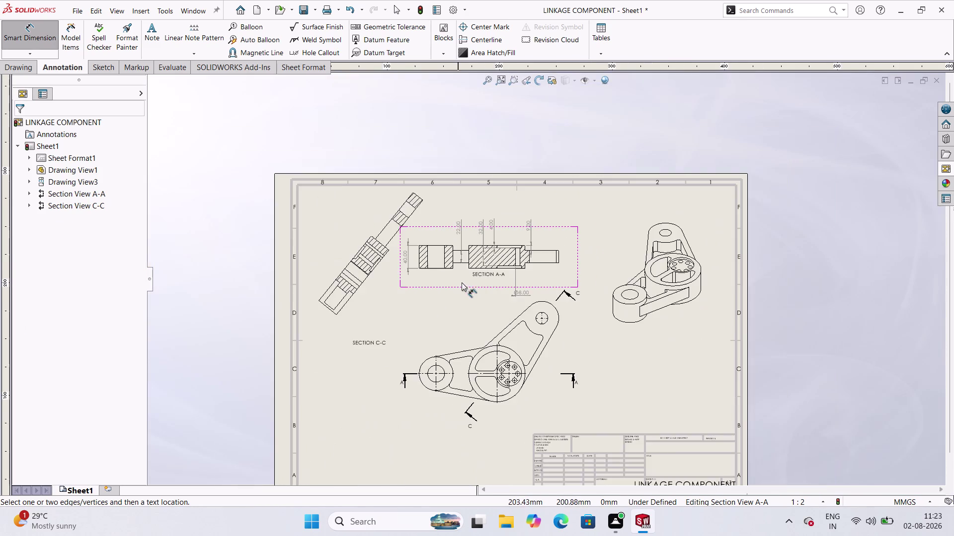
scroll(down, 3)
scroll(down, 3)
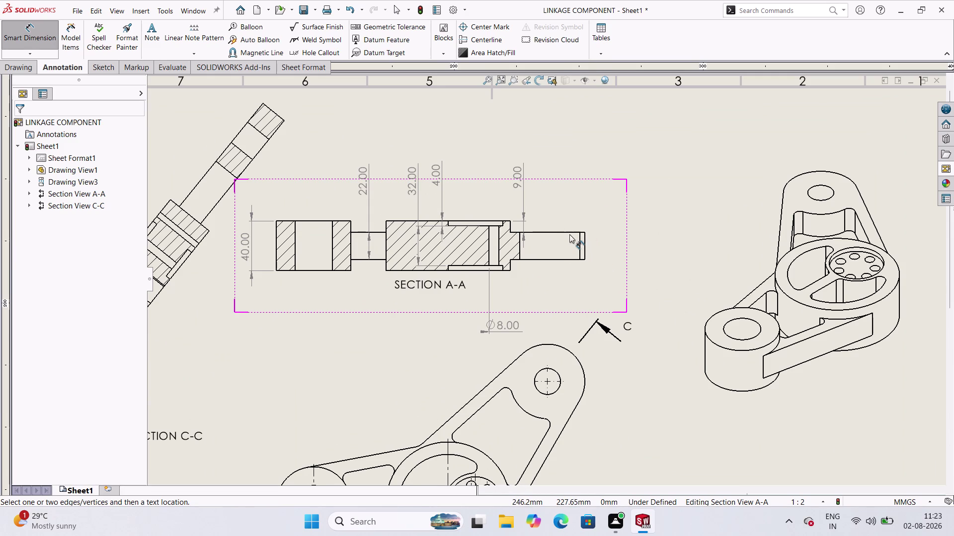
Dimension the right shaft end's height as 22.00 beside Section A-A.
click(572, 232)
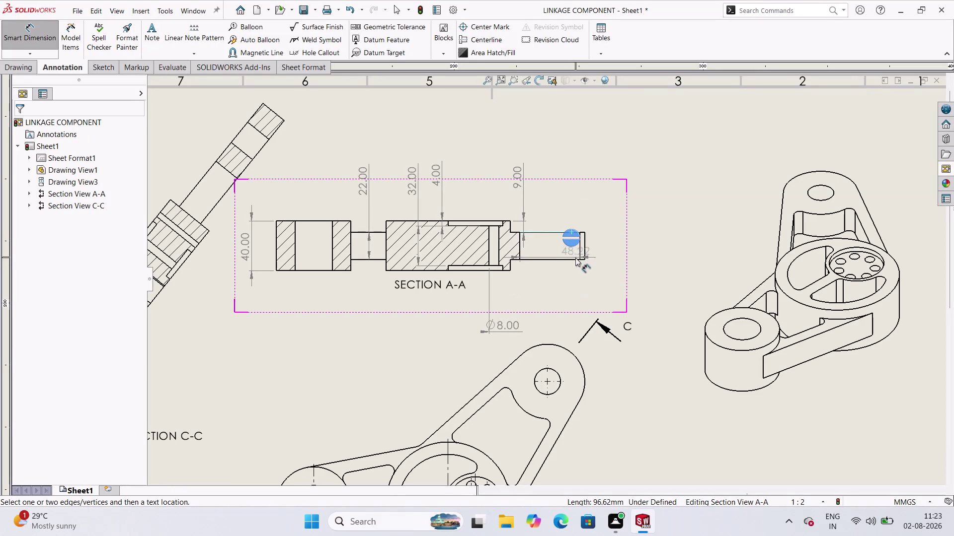
click(569, 259)
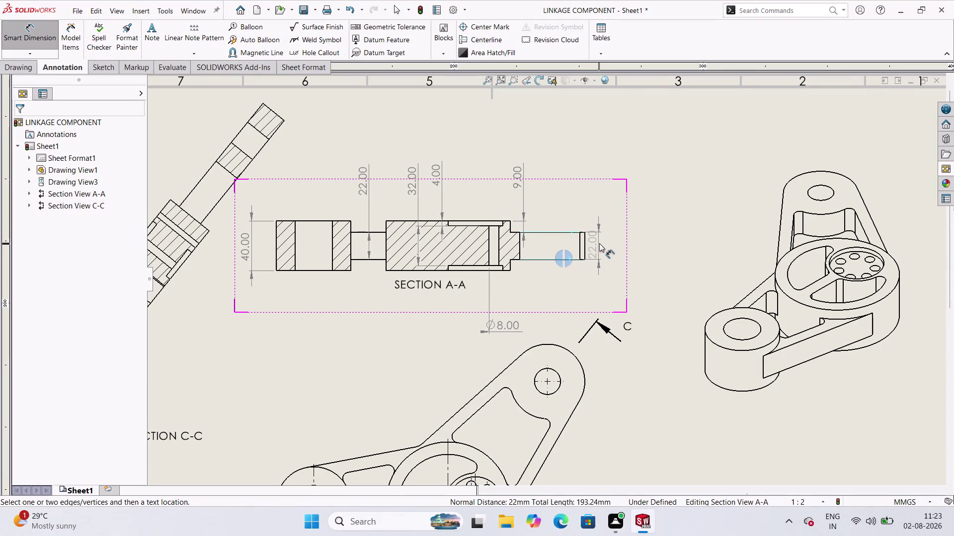
click(602, 241)
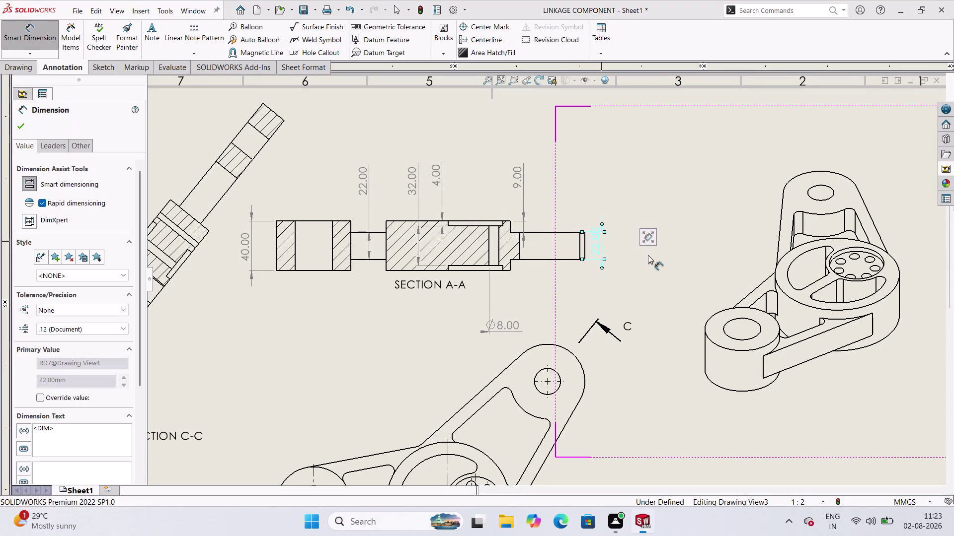
click(648, 255)
scroll(down, 3)
scroll(up, 3)
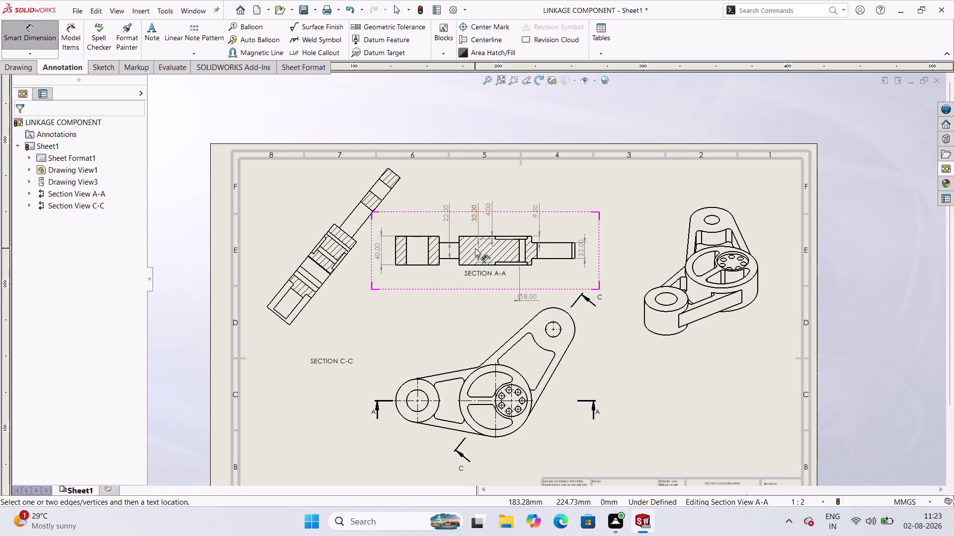
click(375, 196)
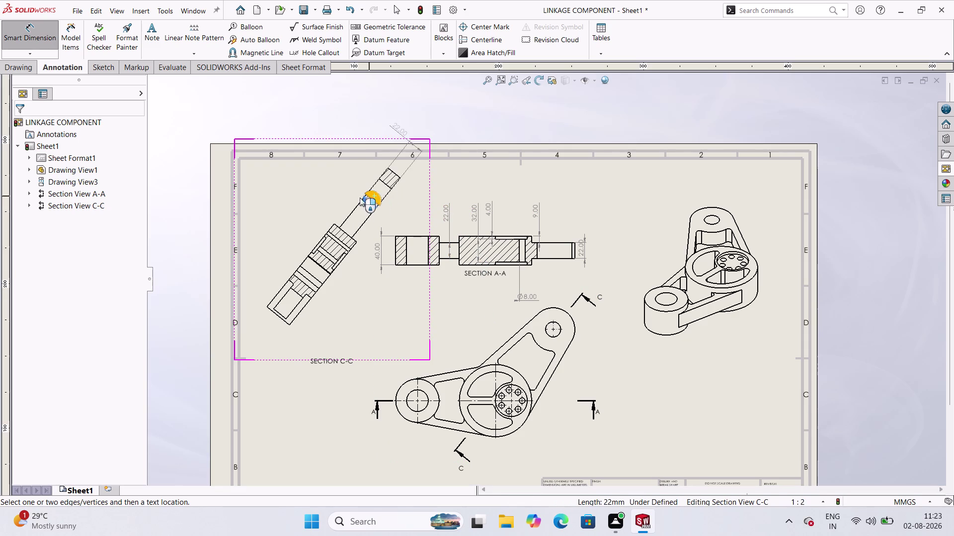
Add a symmetric linear Ø21.00 diameter across the narrow upper end of Section C-C.
click(14, 51)
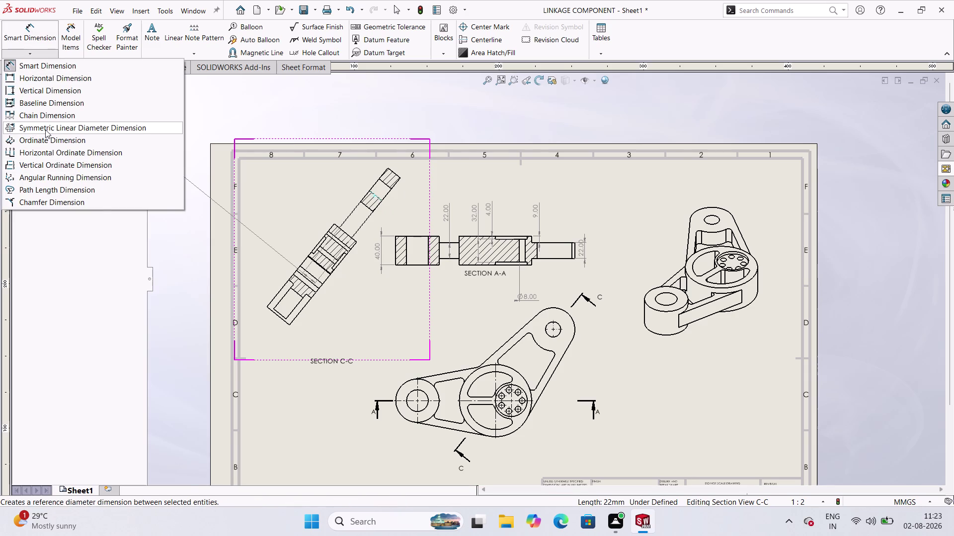
click(45, 130)
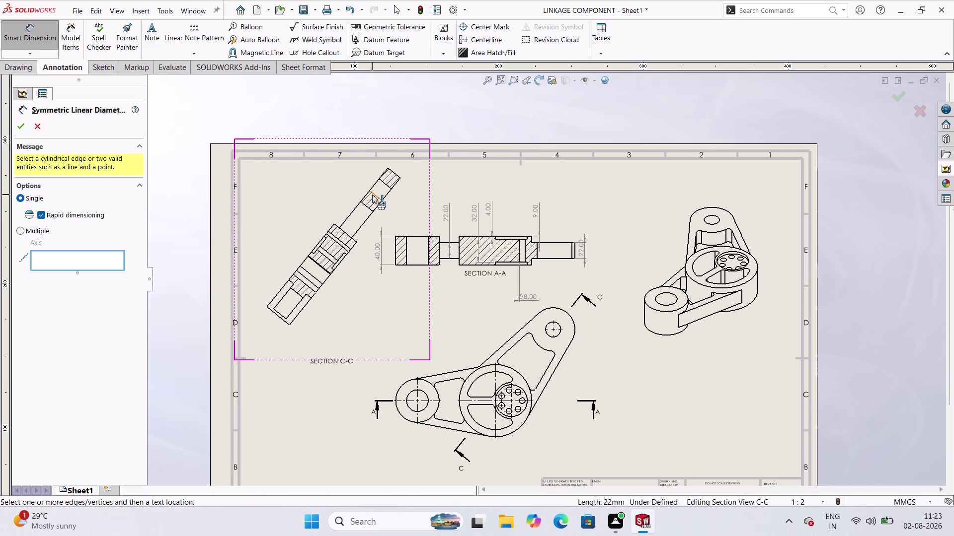
click(372, 195)
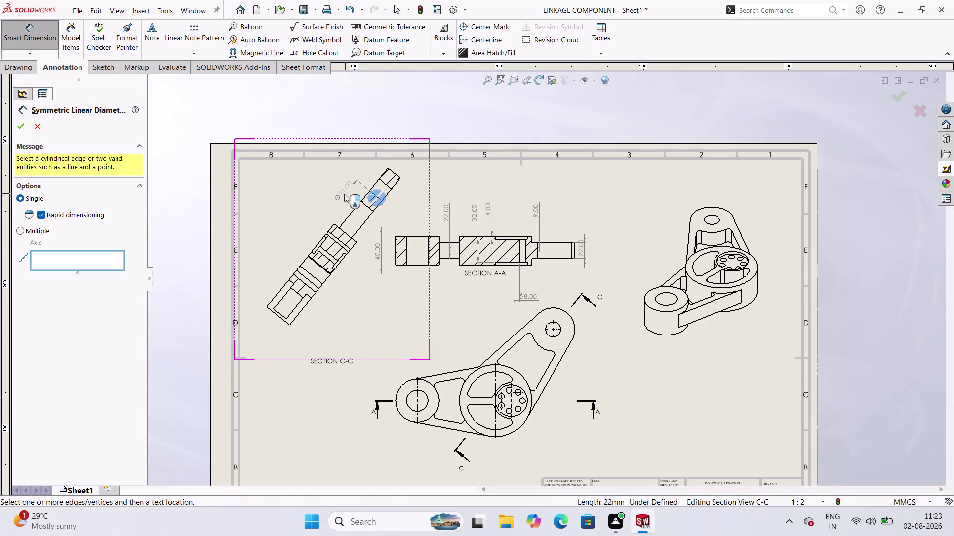
click(344, 194)
click(270, 196)
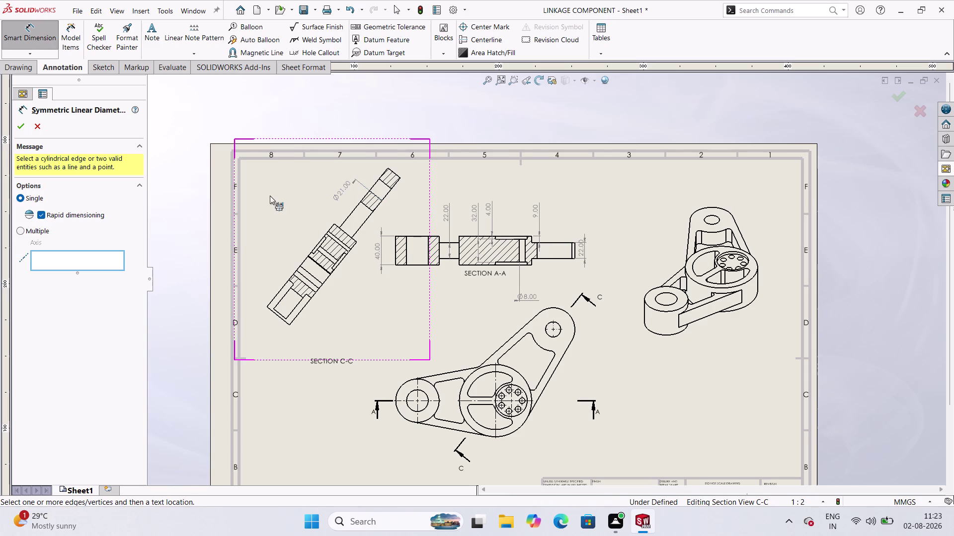
click(20, 127)
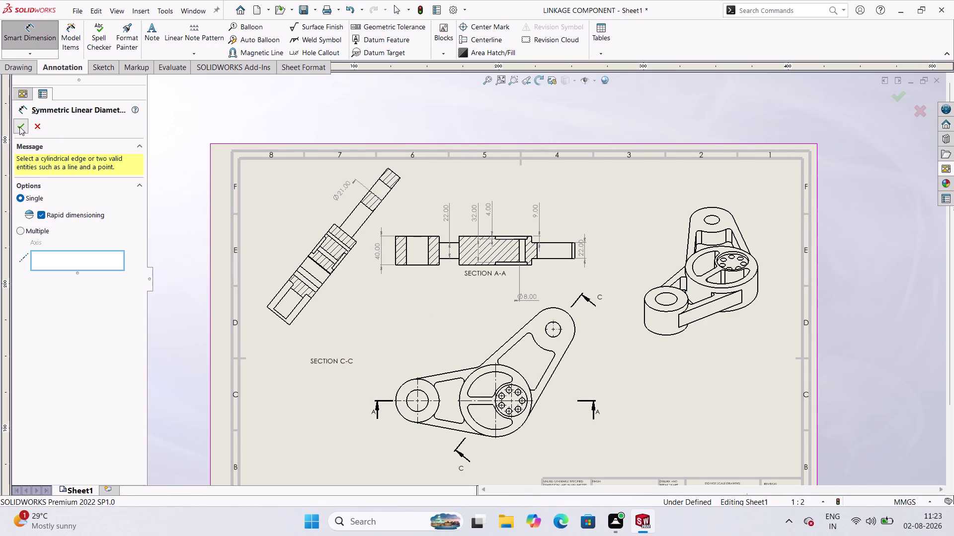
click(9, 42)
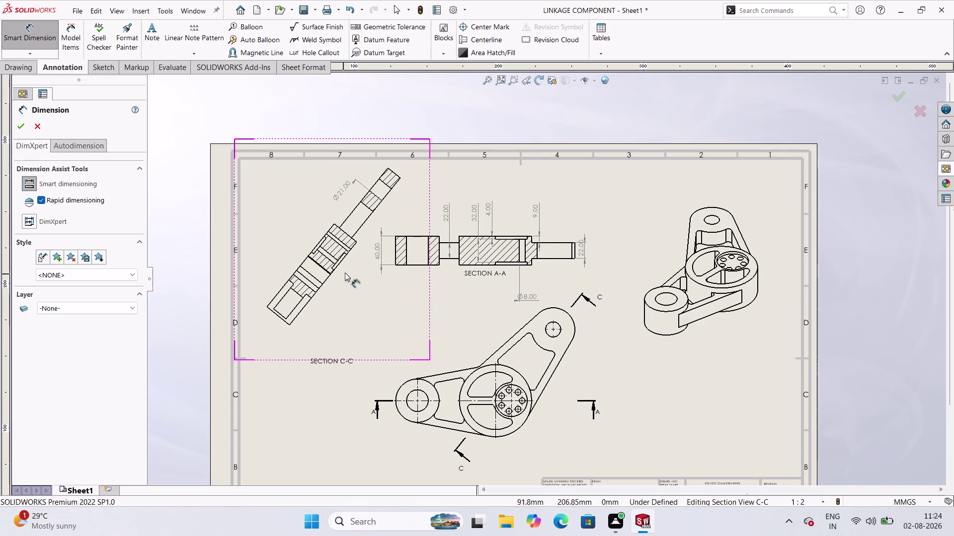
scroll(down, 3)
scroll(up, 3)
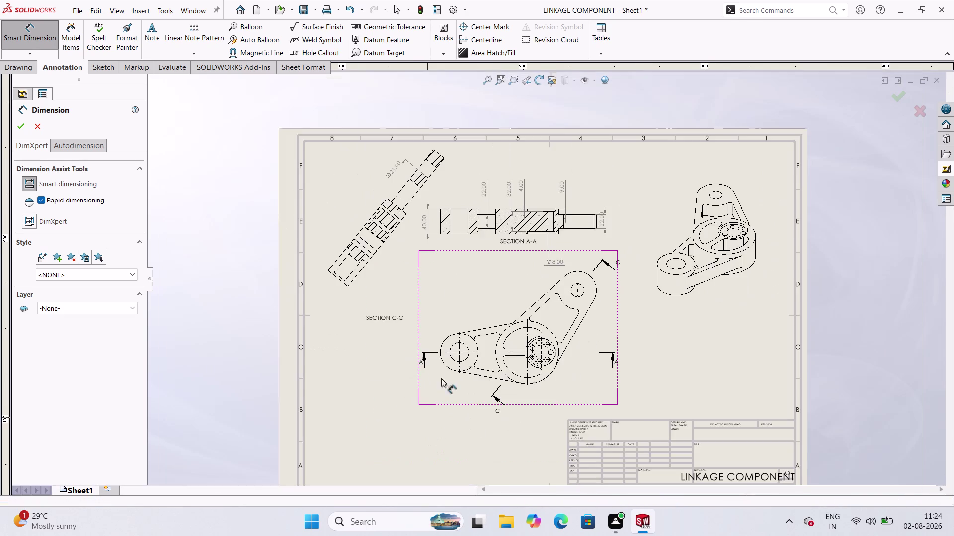
scroll(down, 3)
scroll(down, 3)
scroll(up, 3)
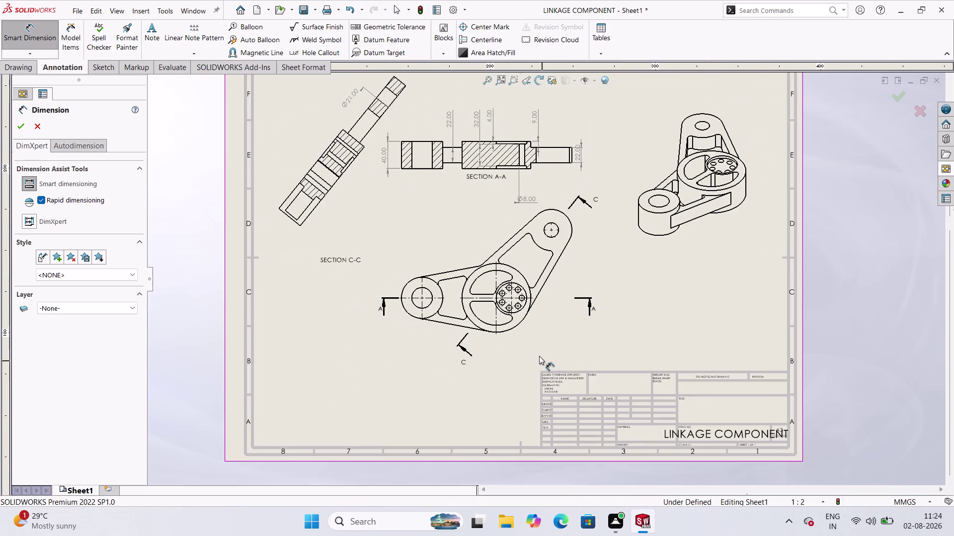
scroll(up, 3)
scroll(down, 3)
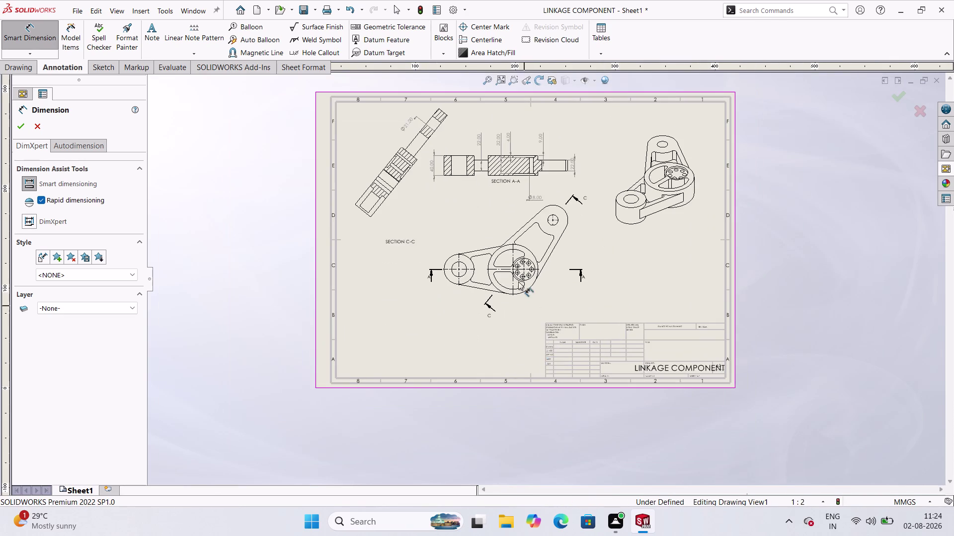
scroll(up, 3)
scroll(down, 3)
scroll(down, 3)
scroll(down, 3)
scroll(down, 3)
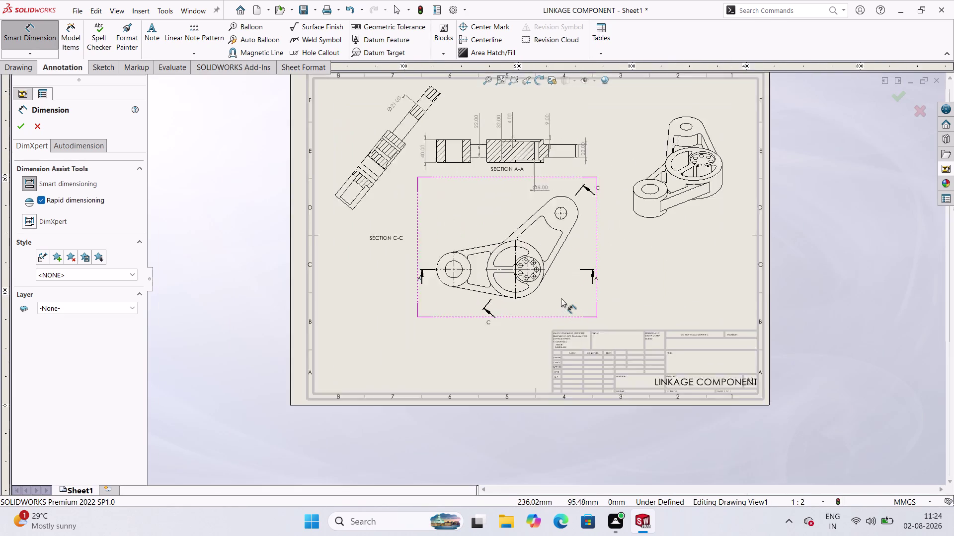
scroll(down, 3)
scroll(down, 3)
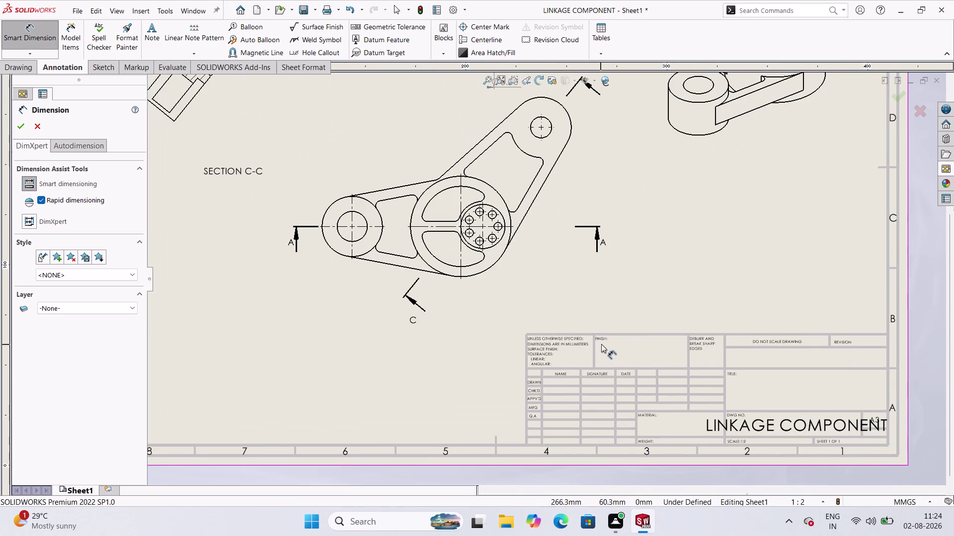
scroll(up, 3)
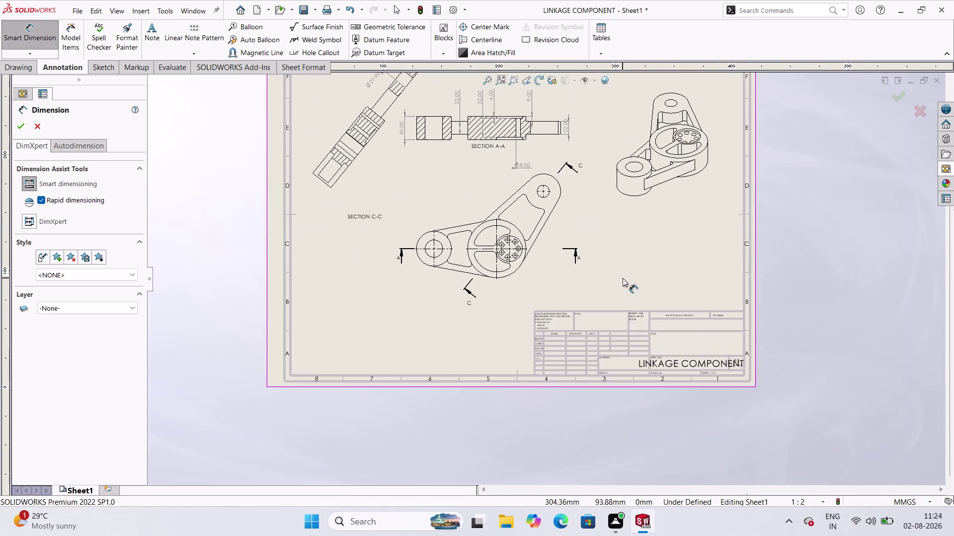
scroll(down, 3)
scroll(up, 3)
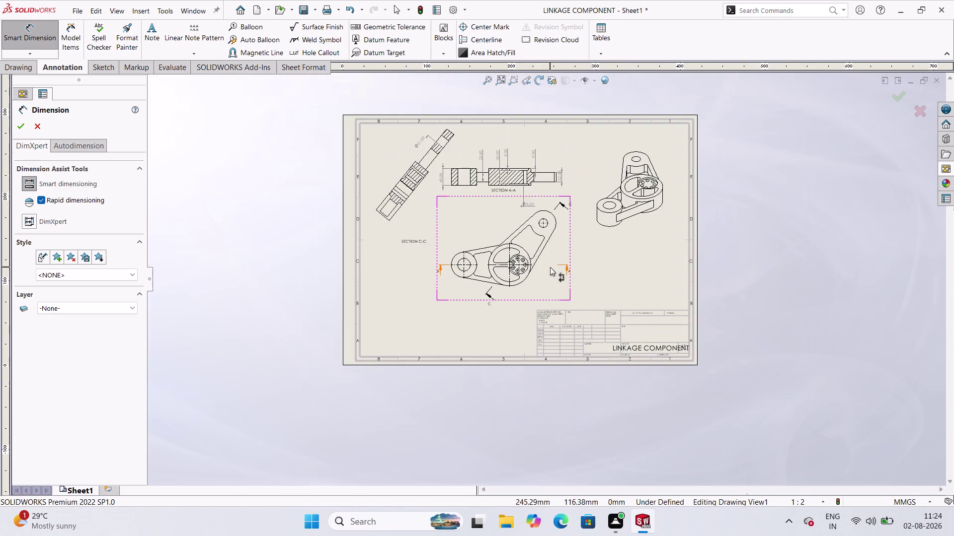
scroll(down, 3)
scroll(down, 3)
scroll(down, 3)
scroll(down, 3)
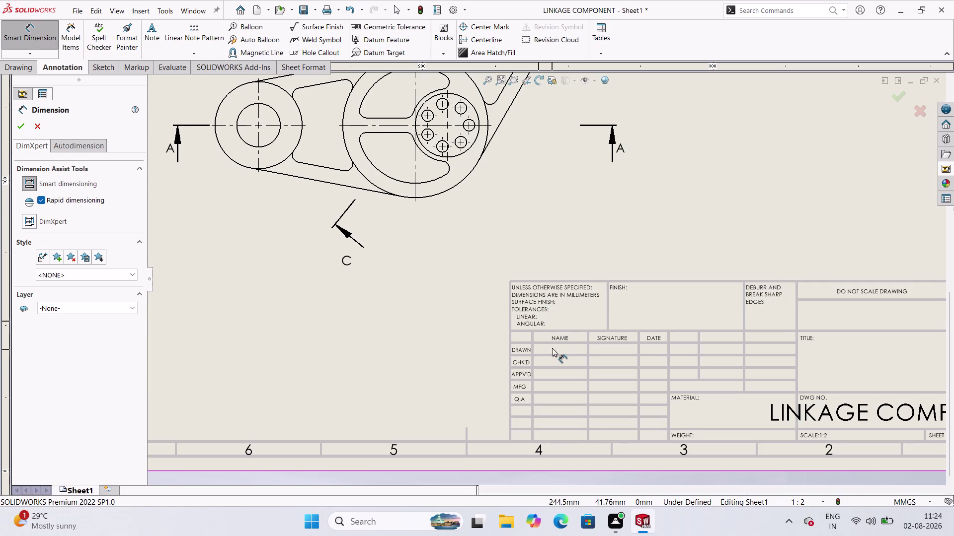
click(552, 347)
scroll(up, 3)
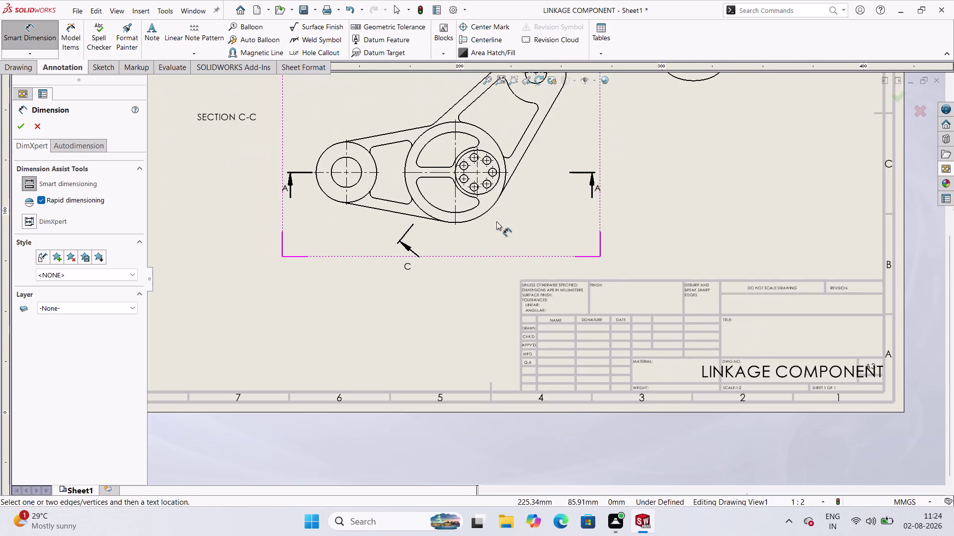
scroll(up, 3)
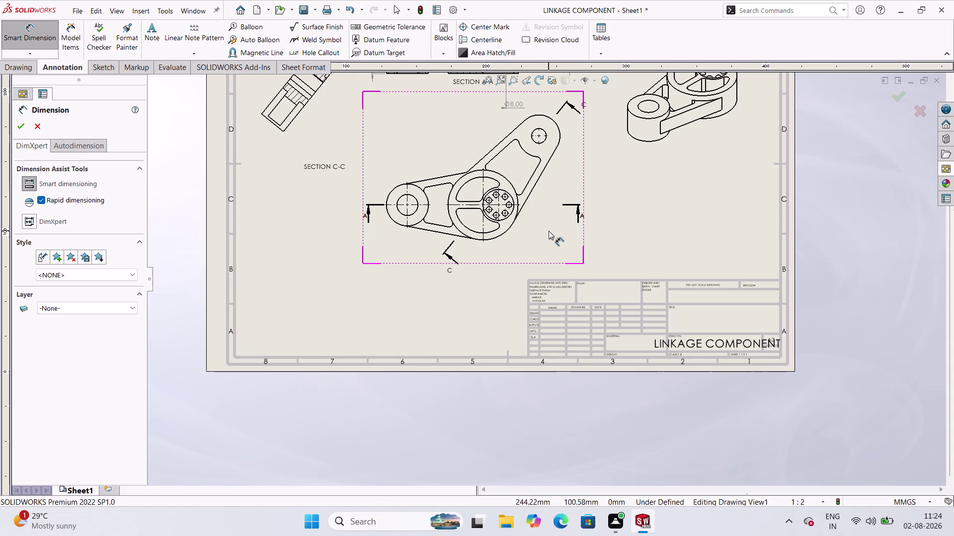
scroll(up, 3)
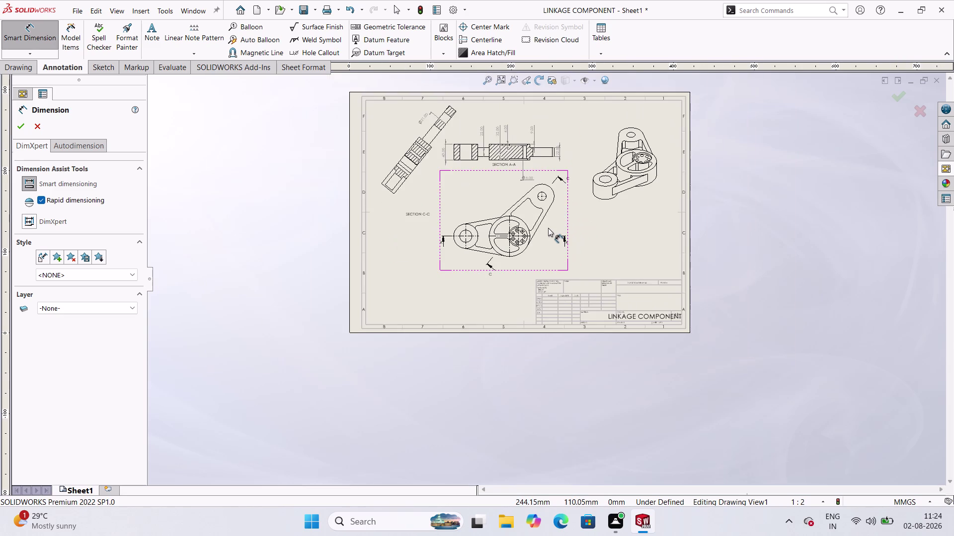
scroll(down, 3)
scroll(down, 3)
scroll(down, 3)
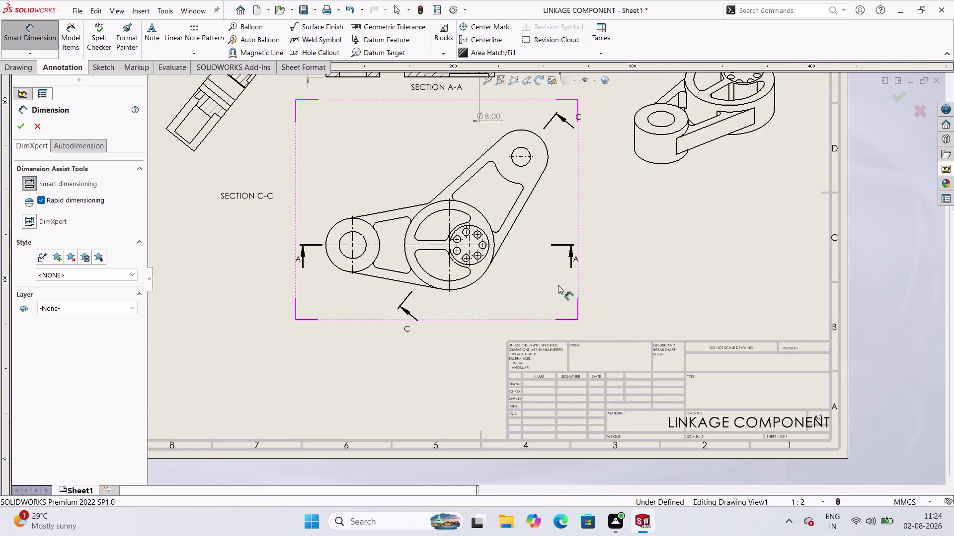
scroll(up, 3)
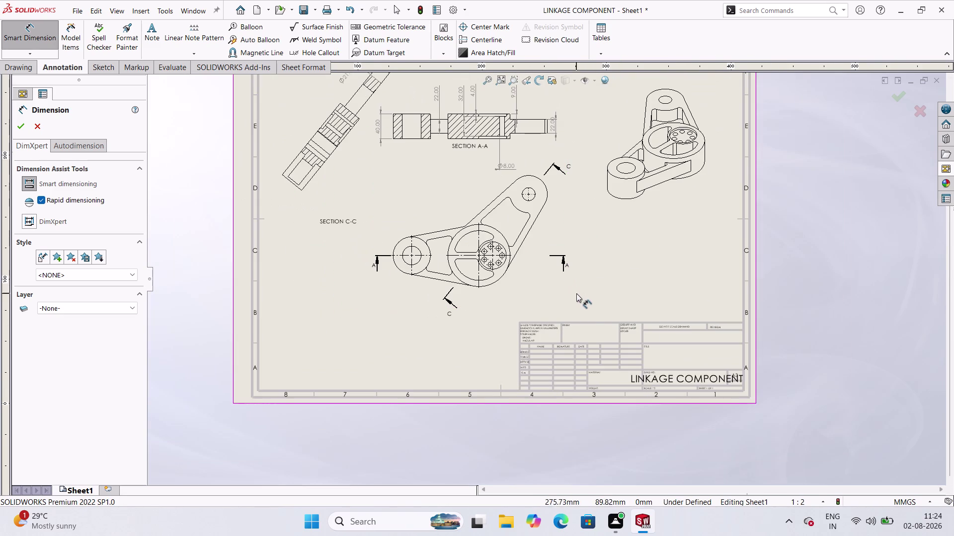
scroll(down, 3)
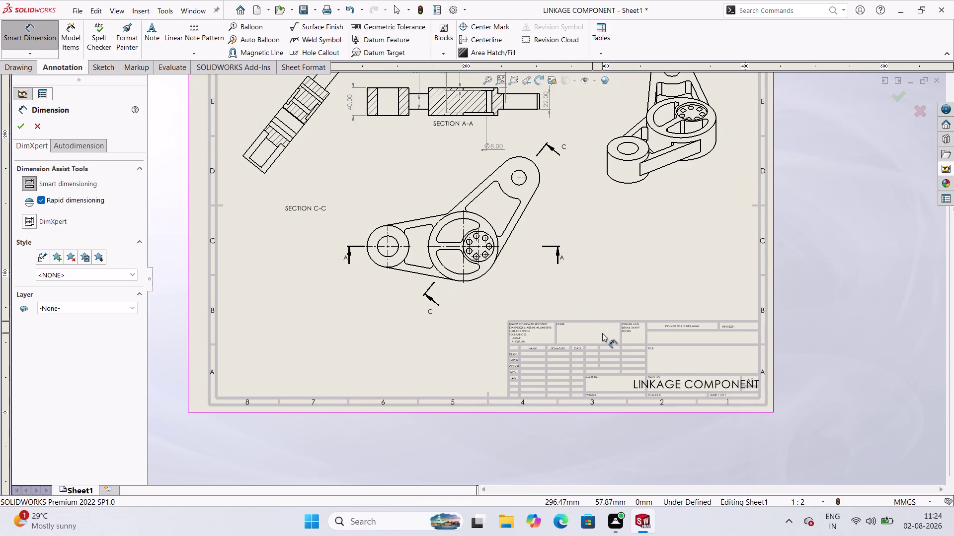
scroll(up, 3)
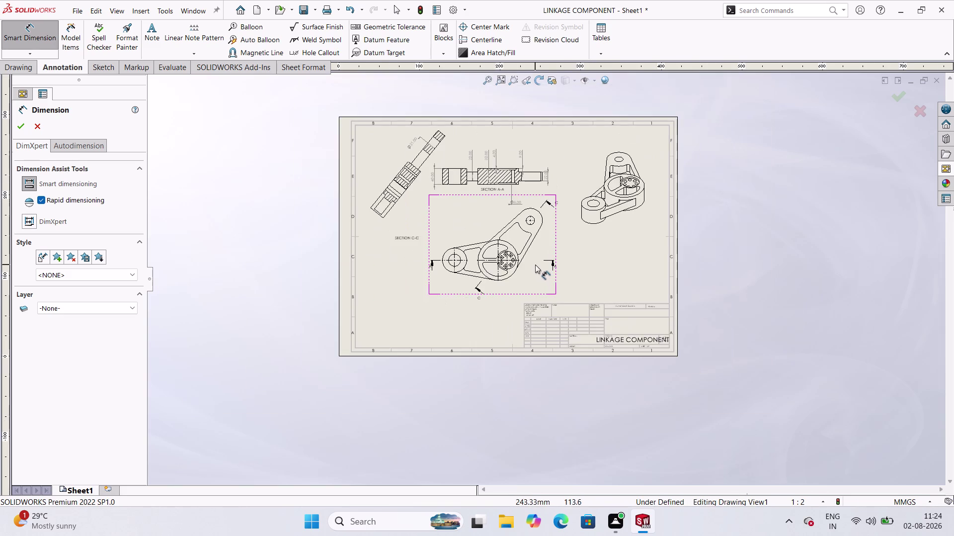
scroll(down, 3)
scroll(down, 3)
scroll(up, 3)
scroll(down, 3)
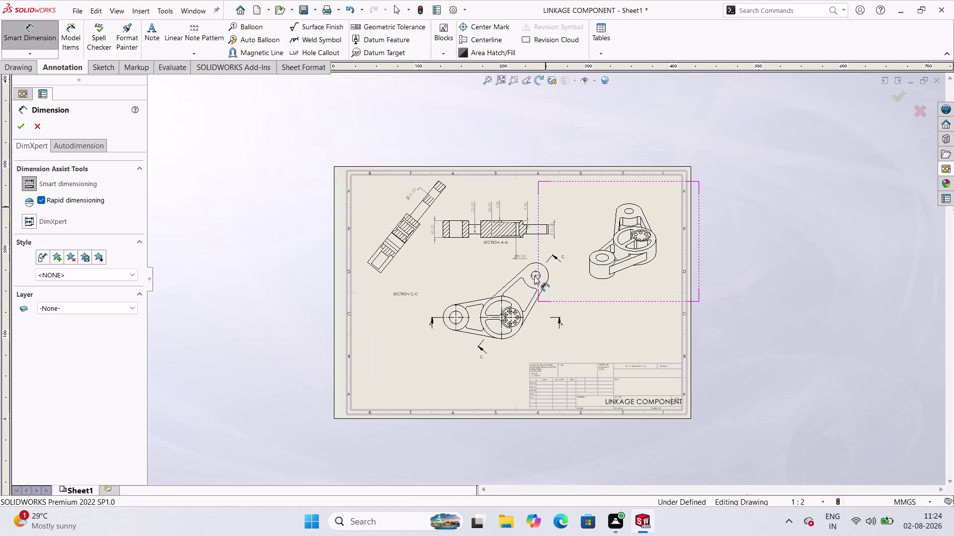
scroll(down, 3)
scroll(up, 3)
scroll(down, 3)
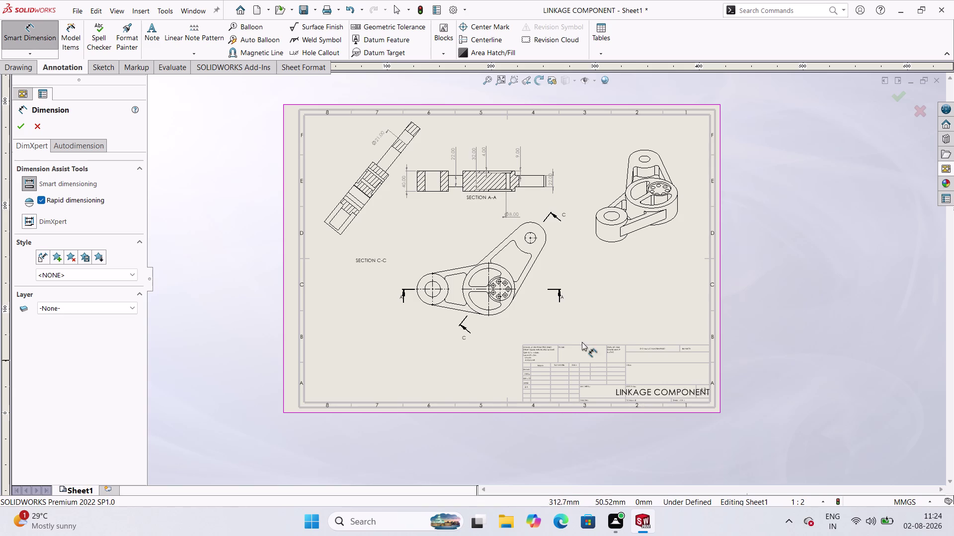
scroll(down, 3)
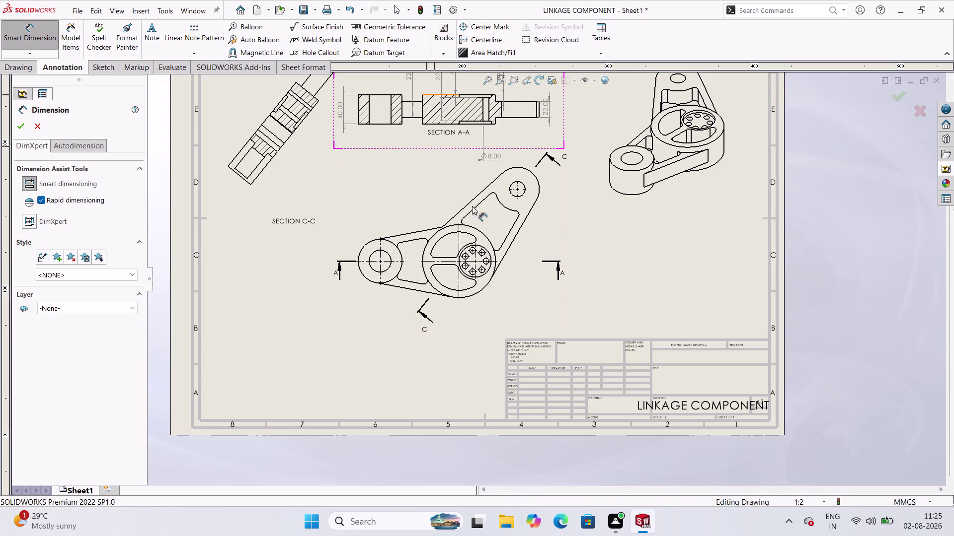
scroll(down, 3)
scroll(down, 3)
scroll(up, 3)
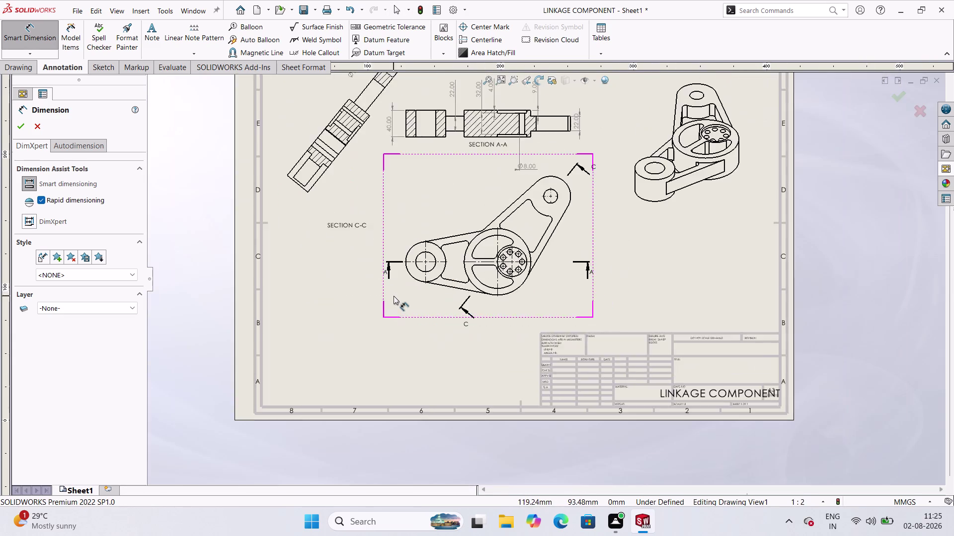
scroll(down, 3)
scroll(down, 3)
scroll(up, 3)
scroll(down, 3)
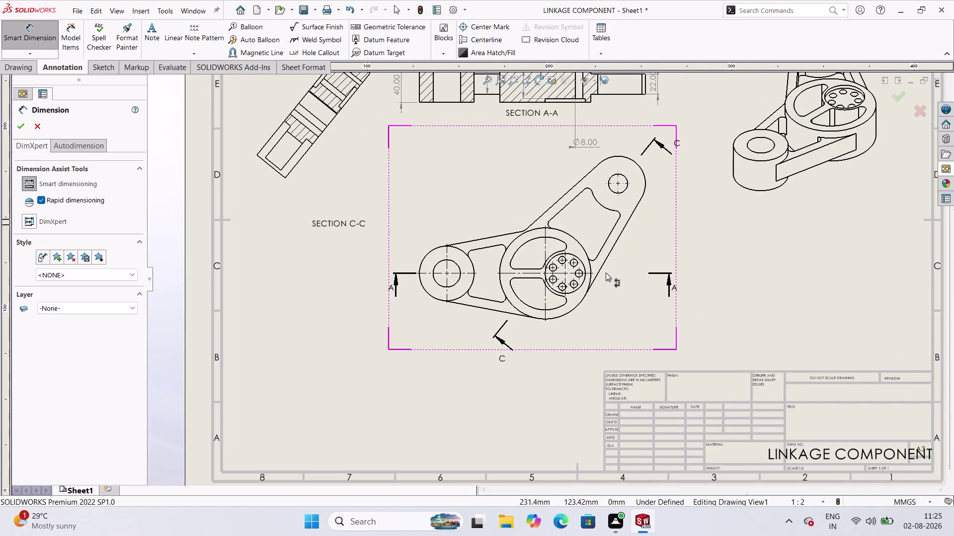
scroll(down, 3)
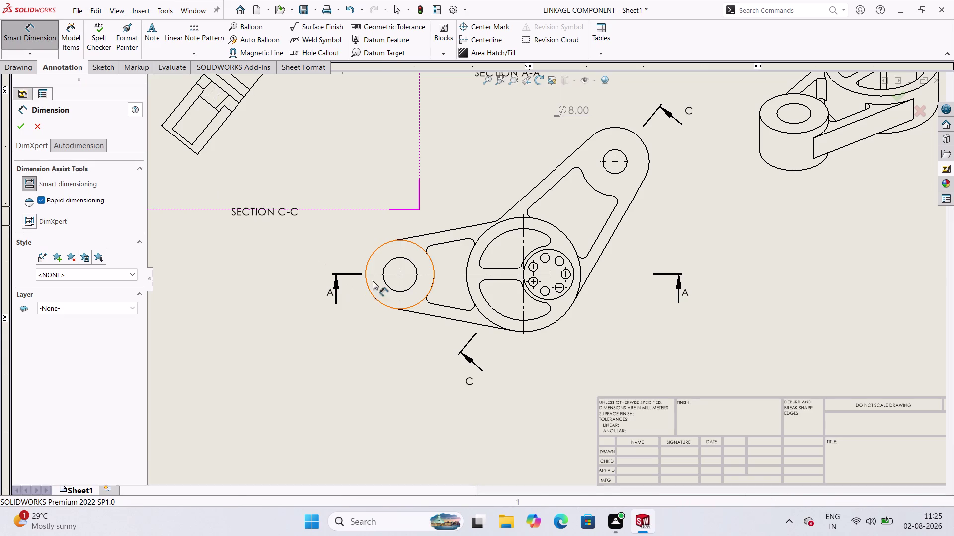
Dimension the left hole circle of Section C-C as Ø30.00.
click(391, 290)
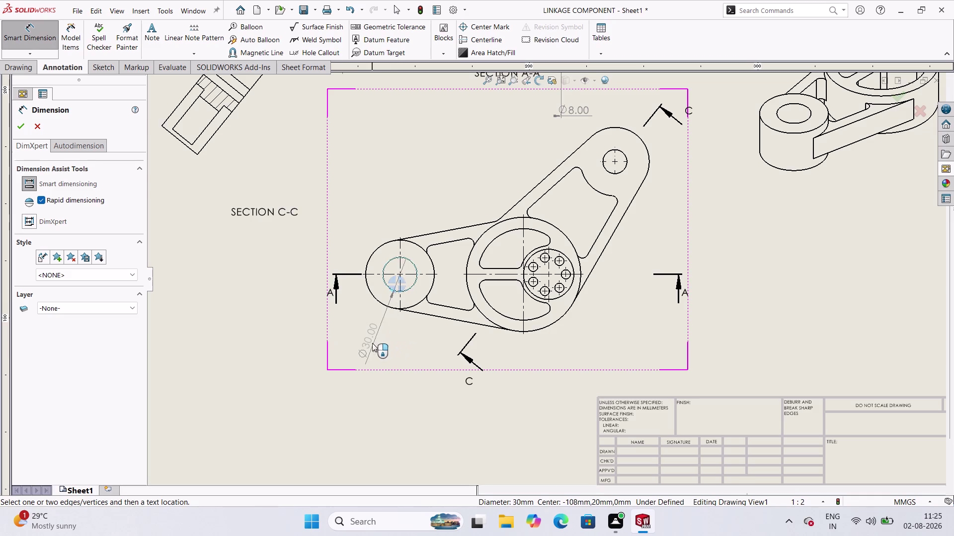
click(331, 347)
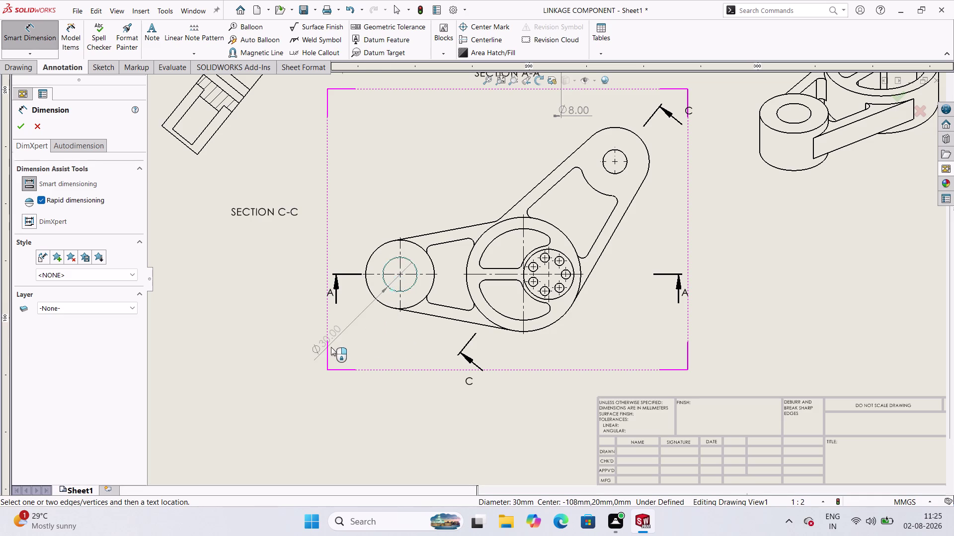
click(384, 304)
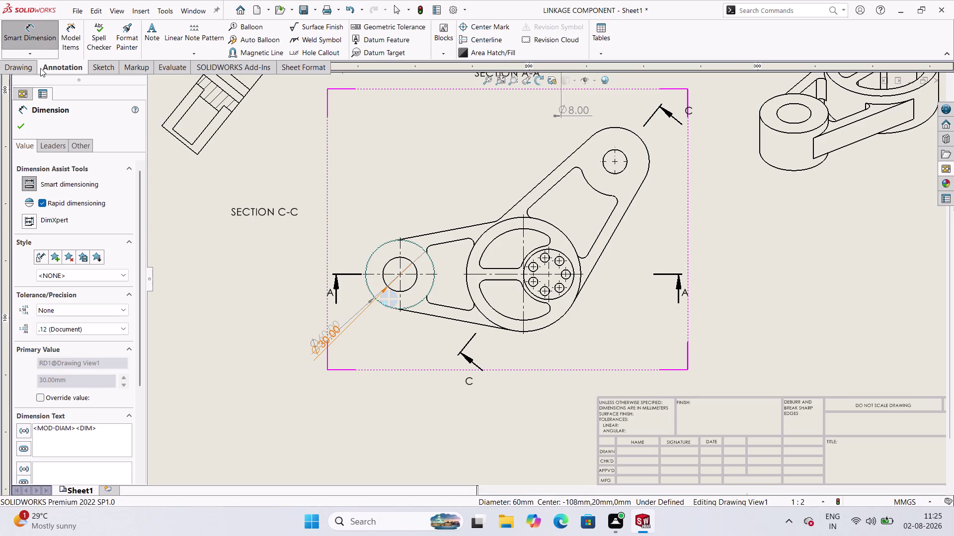
key(Escape)
key(Escape)
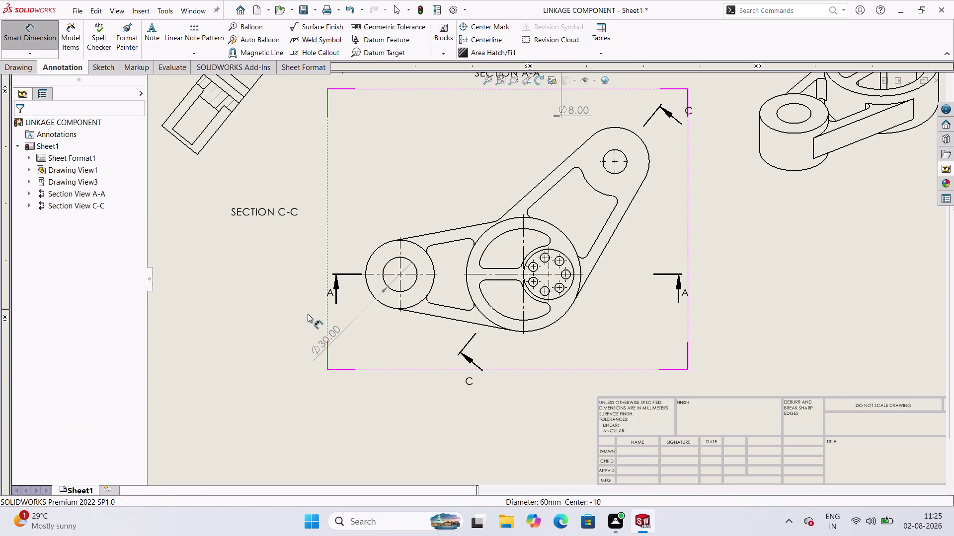
click(42, 55)
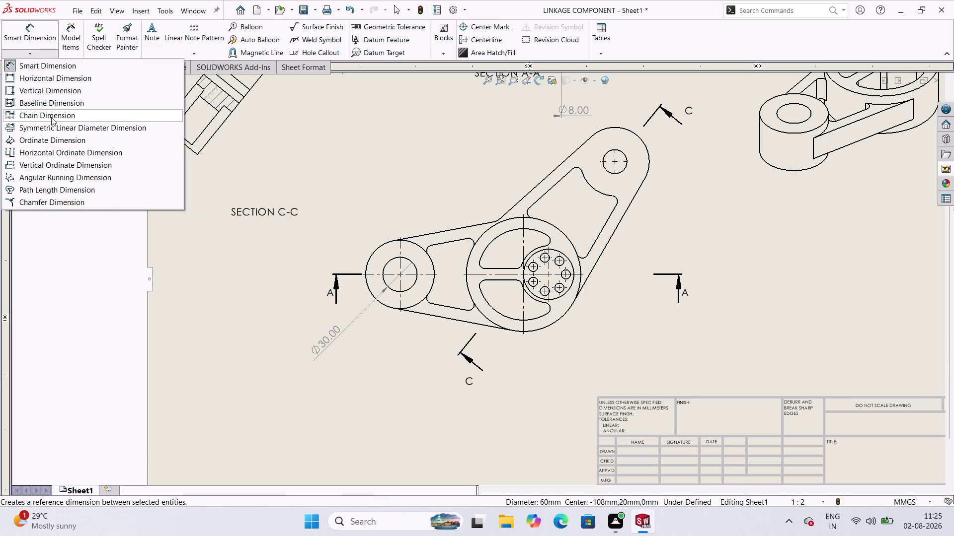
Dimension the left boss's outer circle as Ø60.
click(65, 129)
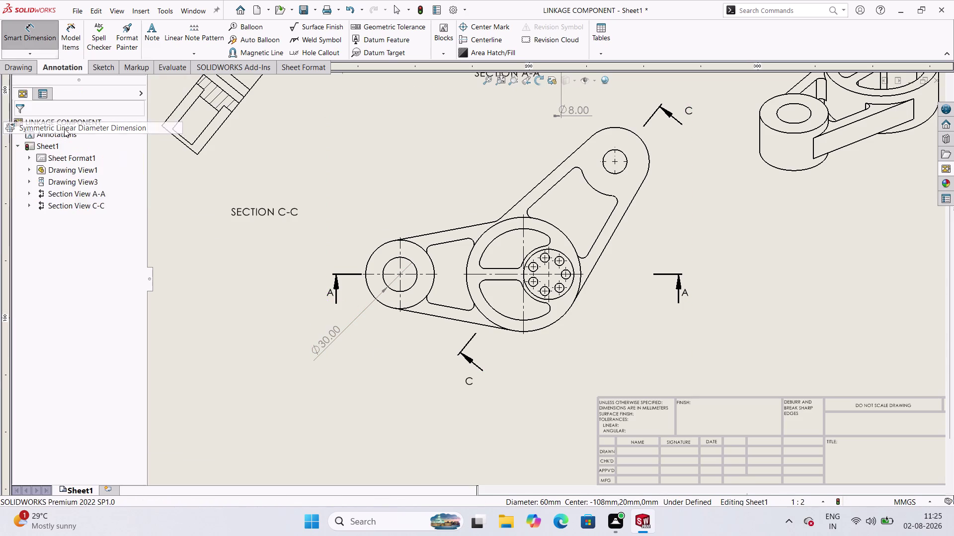
click(380, 301)
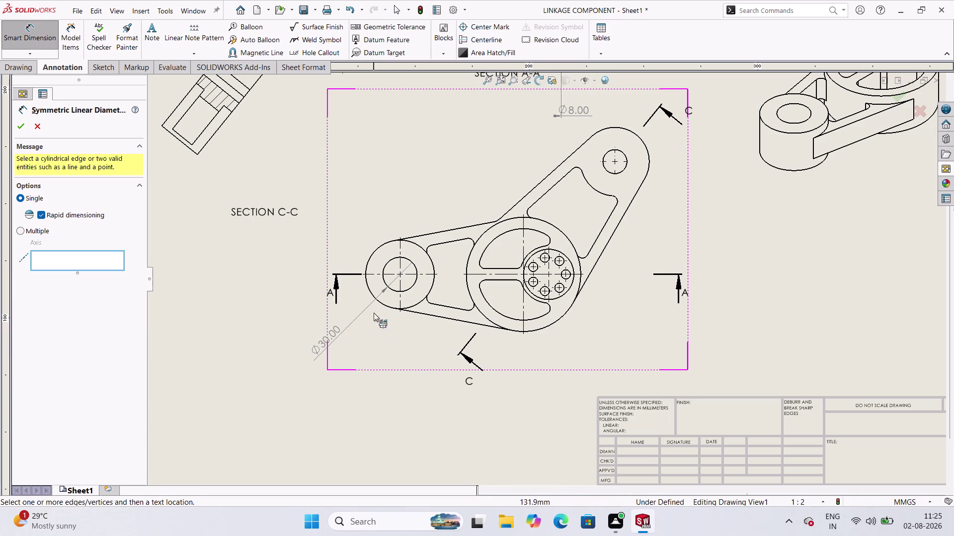
click(379, 301)
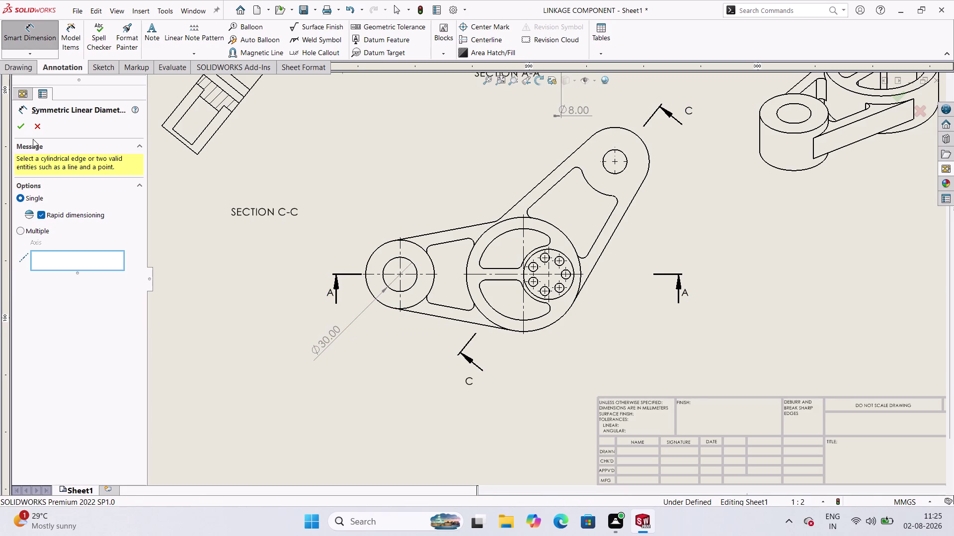
click(12, 126)
click(14, 125)
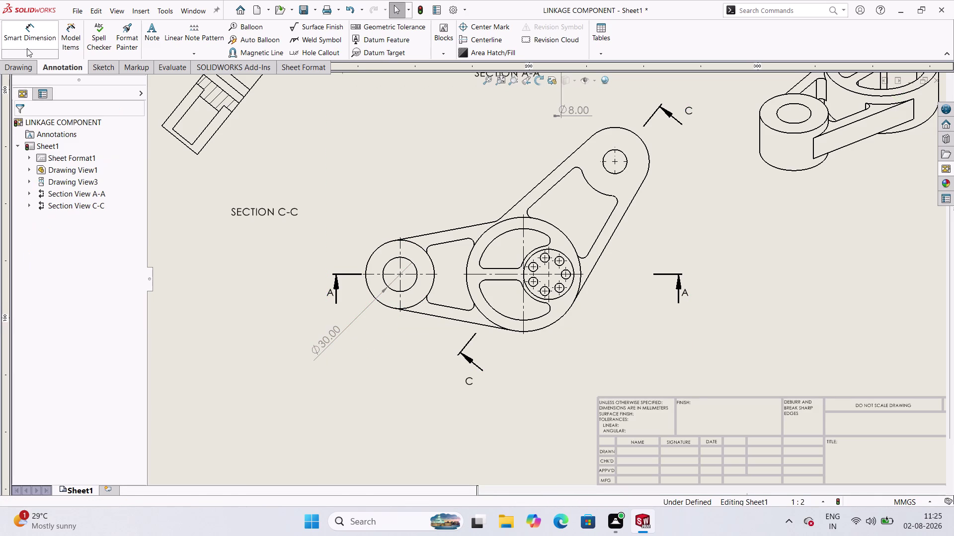
click(42, 36)
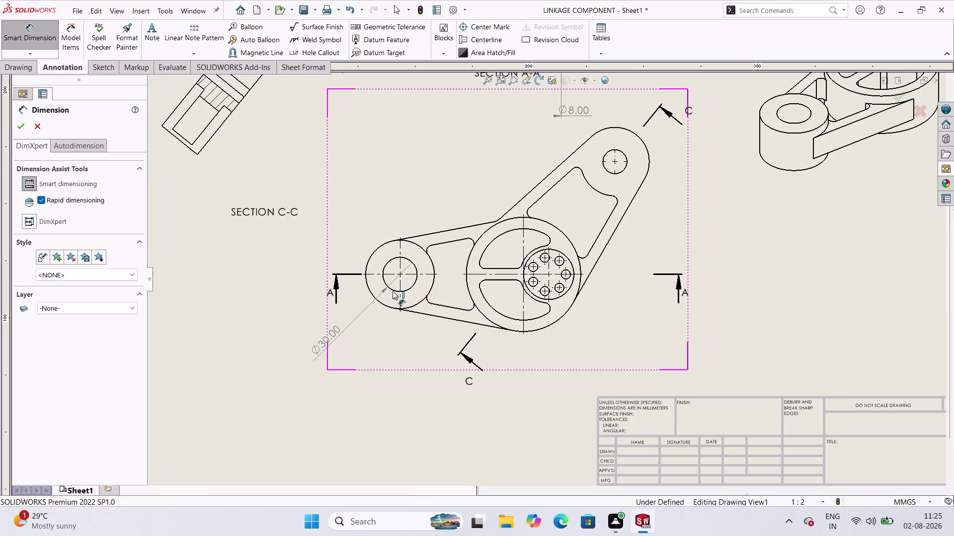
click(379, 302)
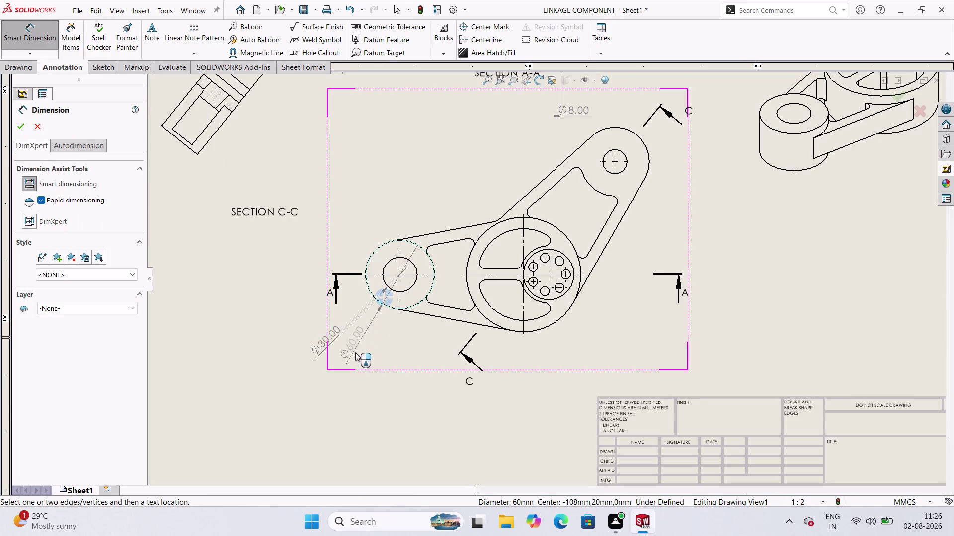
click(353, 356)
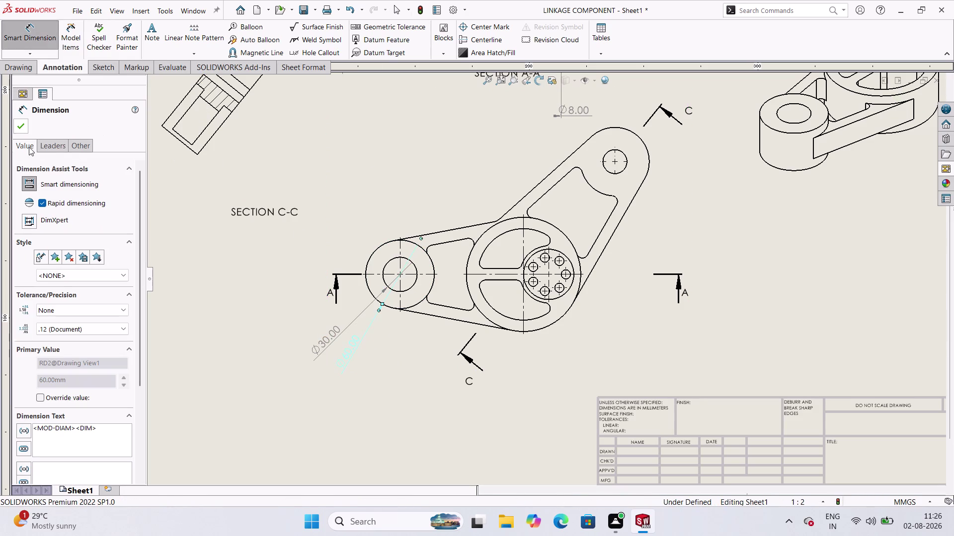
click(23, 129)
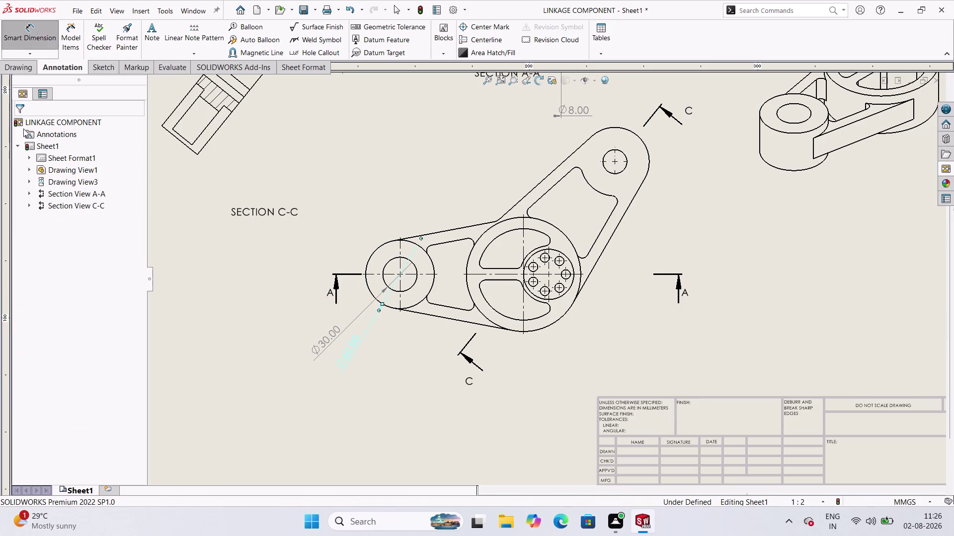
Add an R5 radius dimension to the small fillet above the left boss.
click(45, 42)
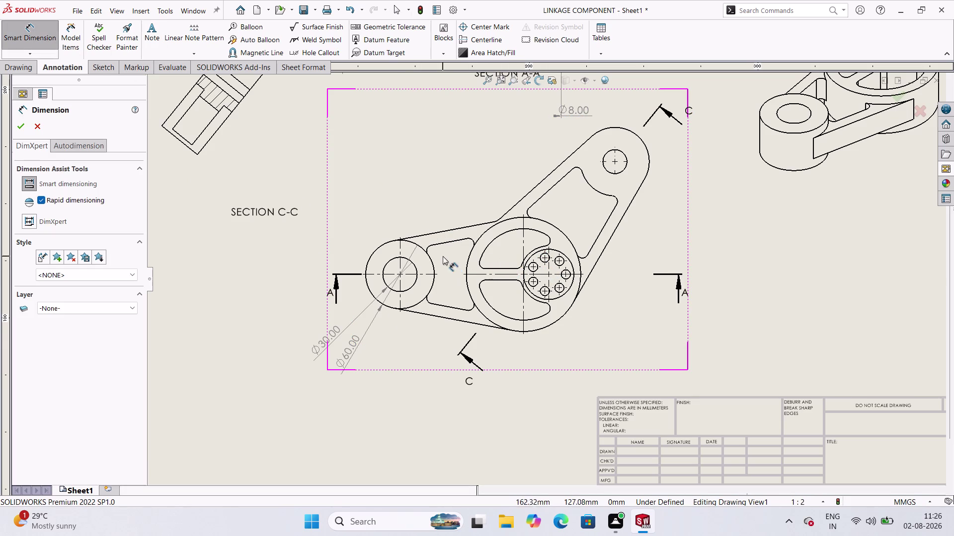
click(427, 248)
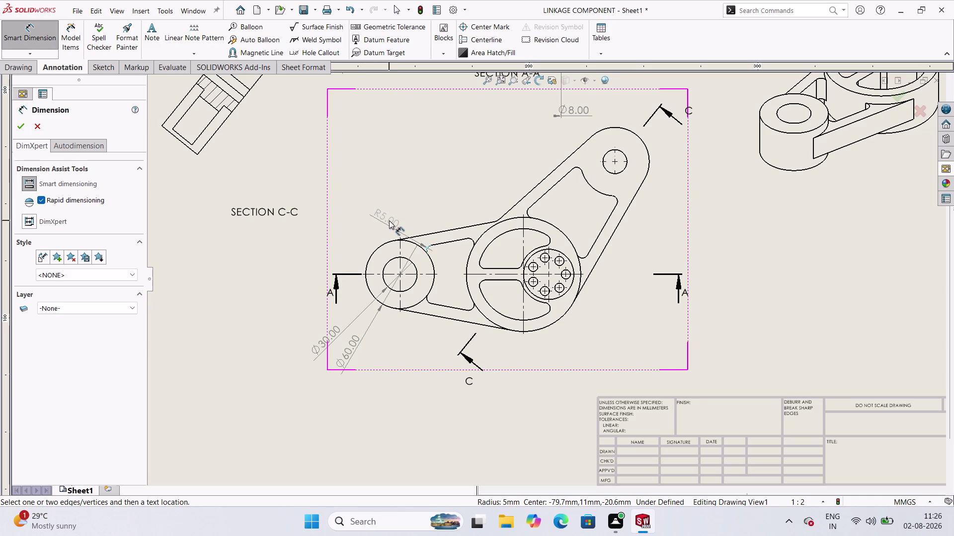
click(389, 220)
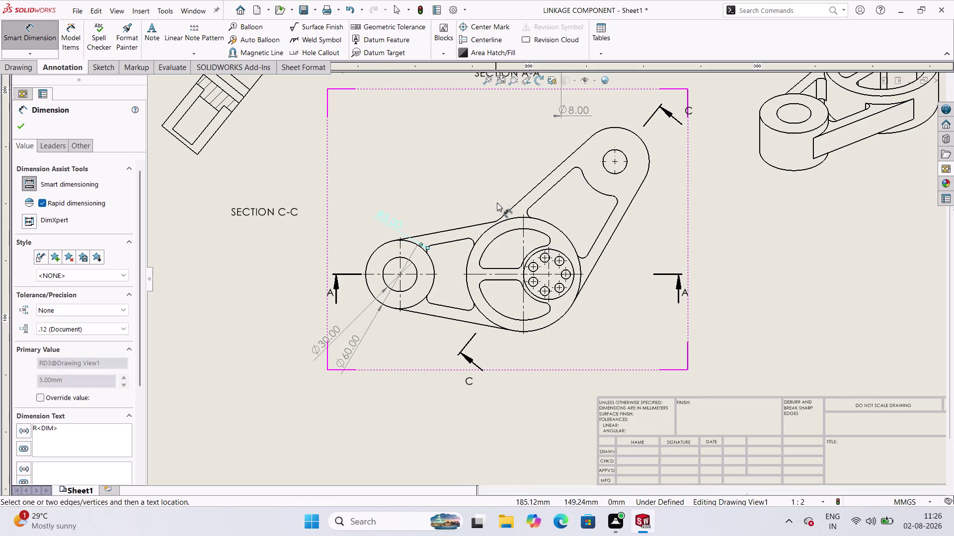
Add R12 to the arm-to-ring fillet and R40 to the upper slot's inner arc.
scroll(down, 3)
scroll(down, 3)
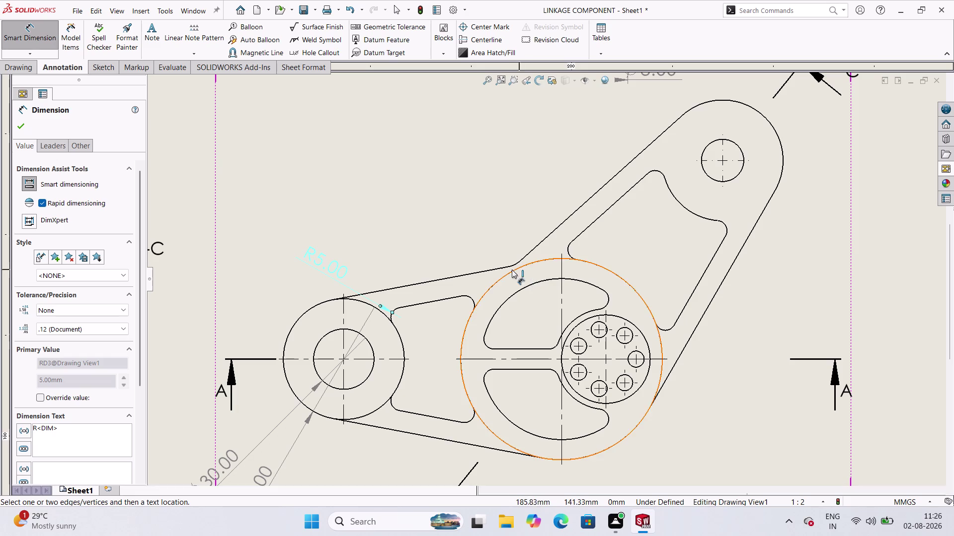
click(518, 263)
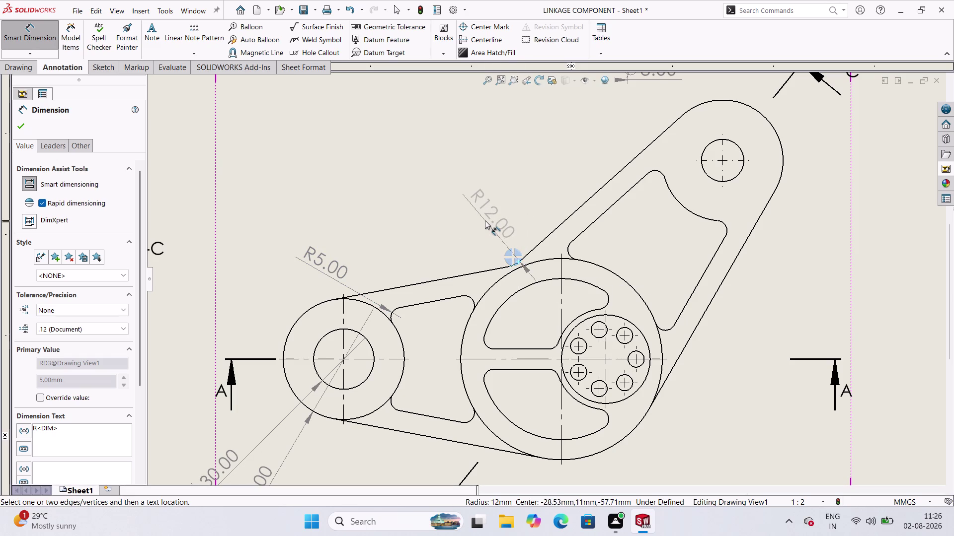
click(485, 221)
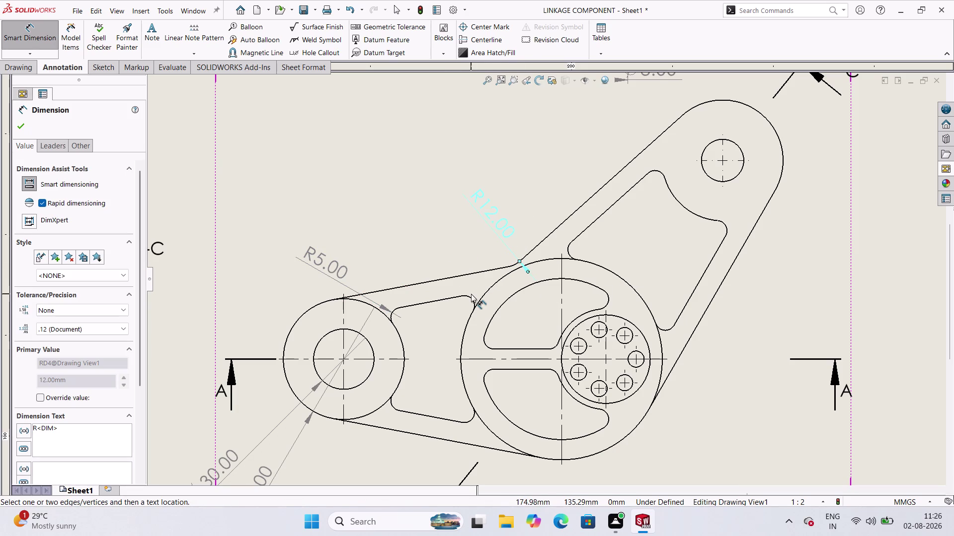
click(507, 300)
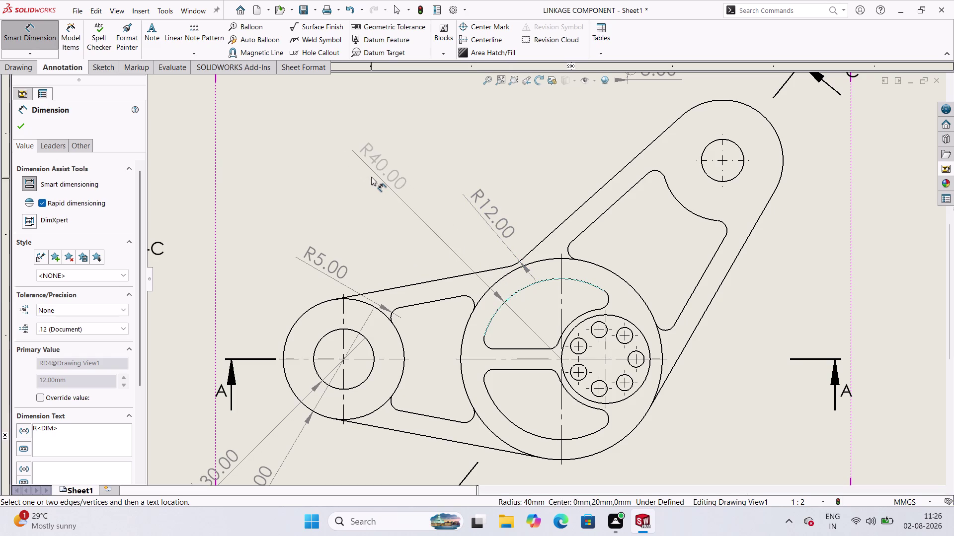
click(371, 177)
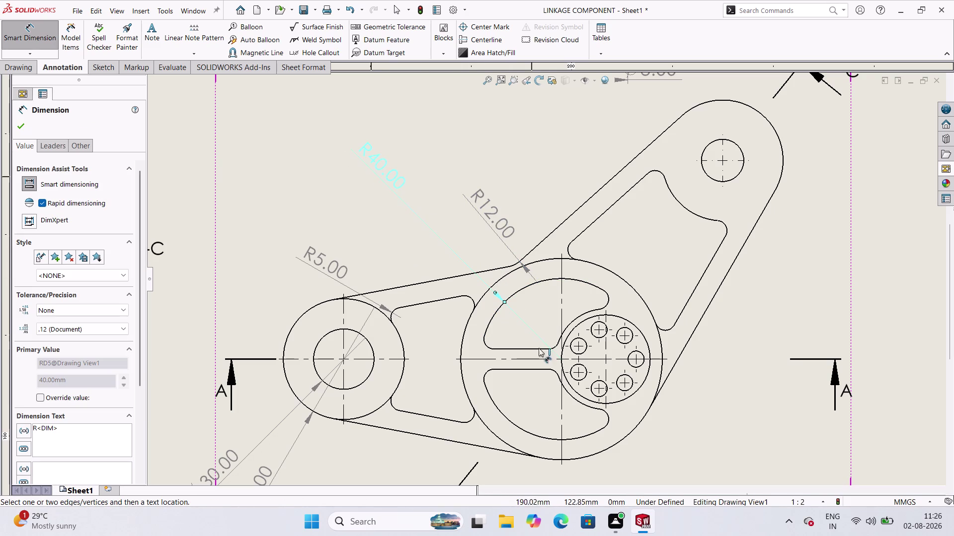
Dimension the horizontal rib's width as 10 mm.
scroll(up, 3)
scroll(down, 3)
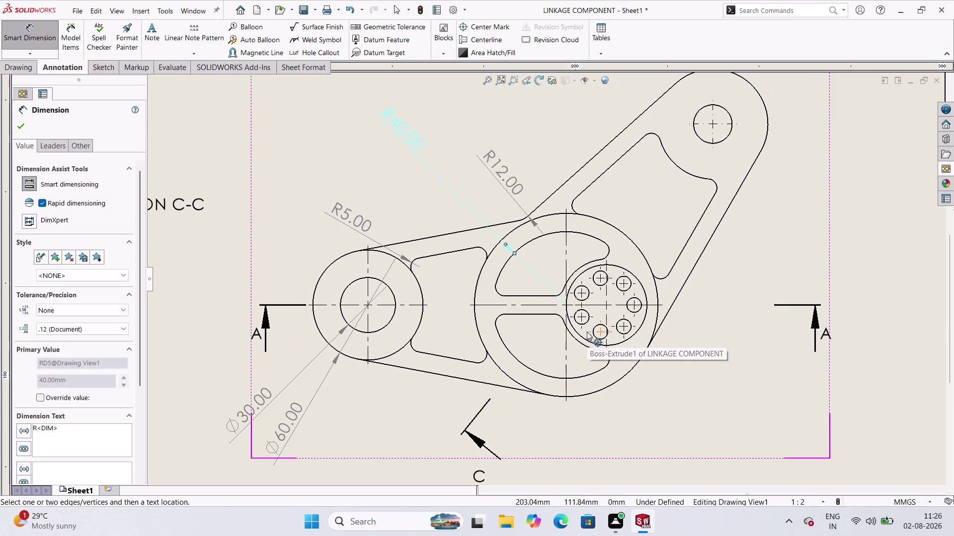
click(527, 296)
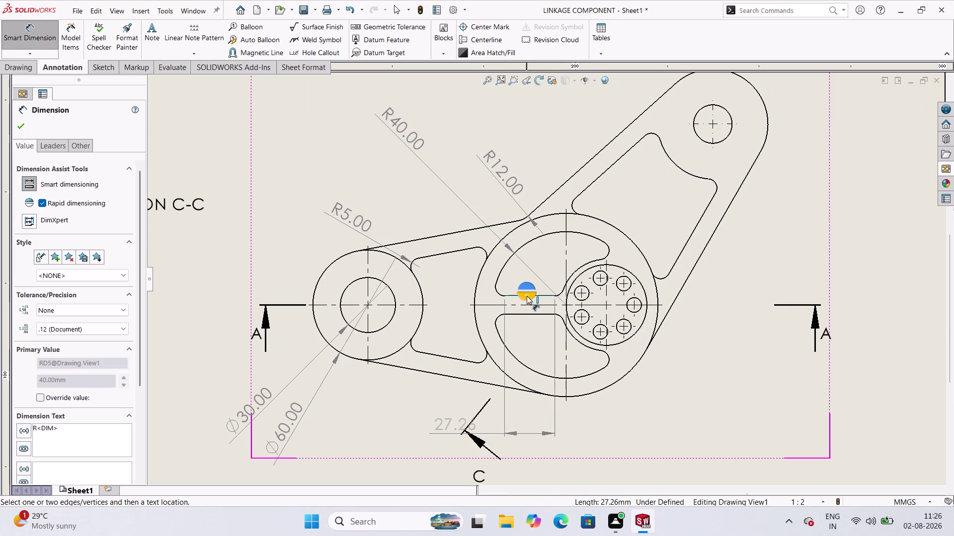
click(525, 314)
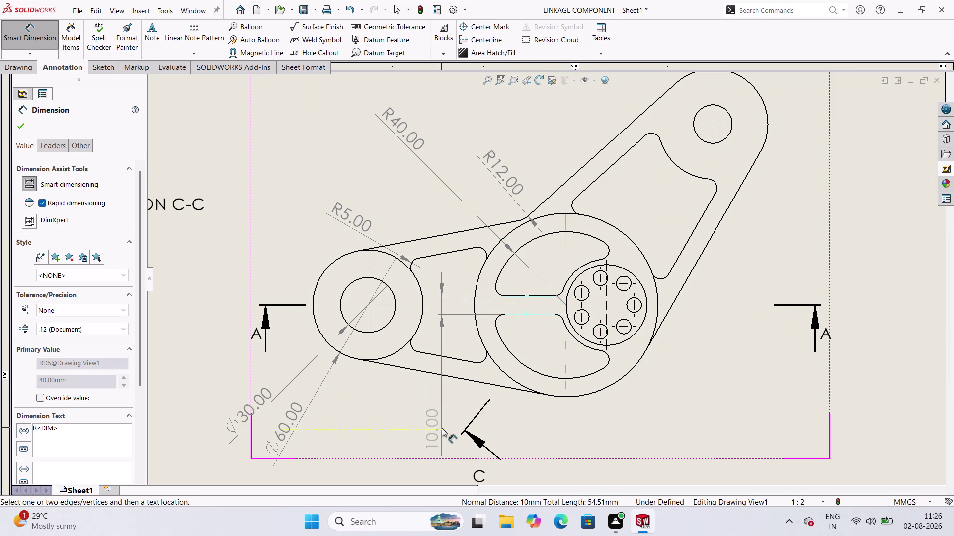
click(441, 428)
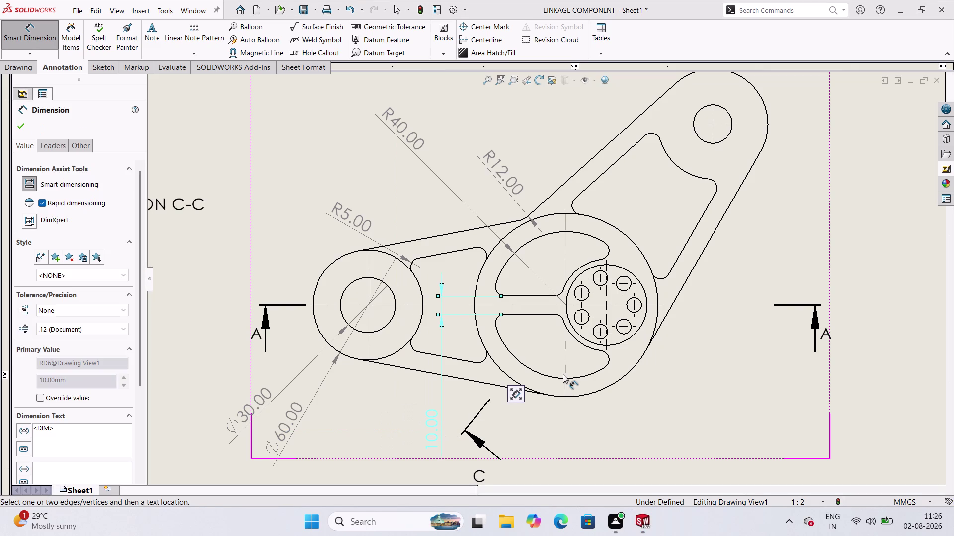
scroll(up, 3)
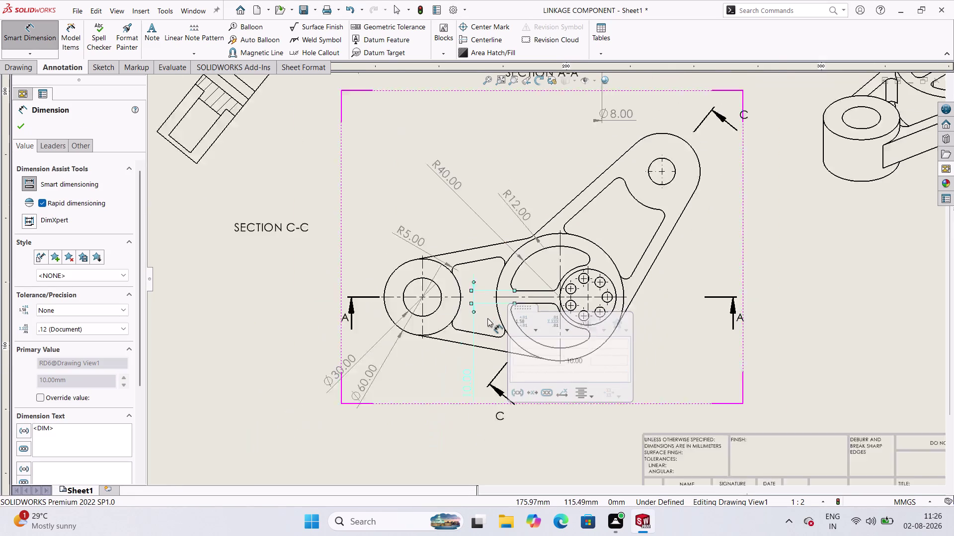
scroll(down, 3)
Dimension the lower arm's width as 10.00 between its parallel edges.
click(446, 345)
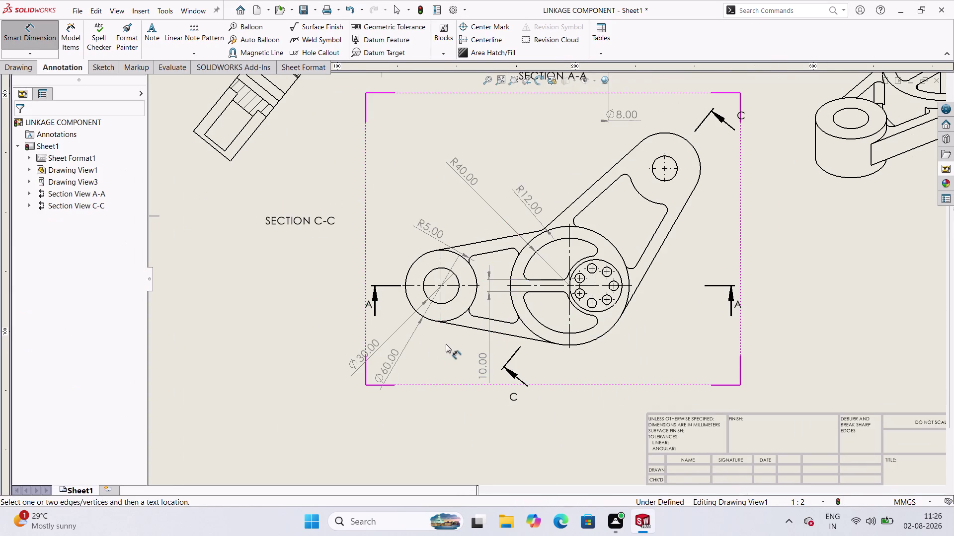
click(484, 318)
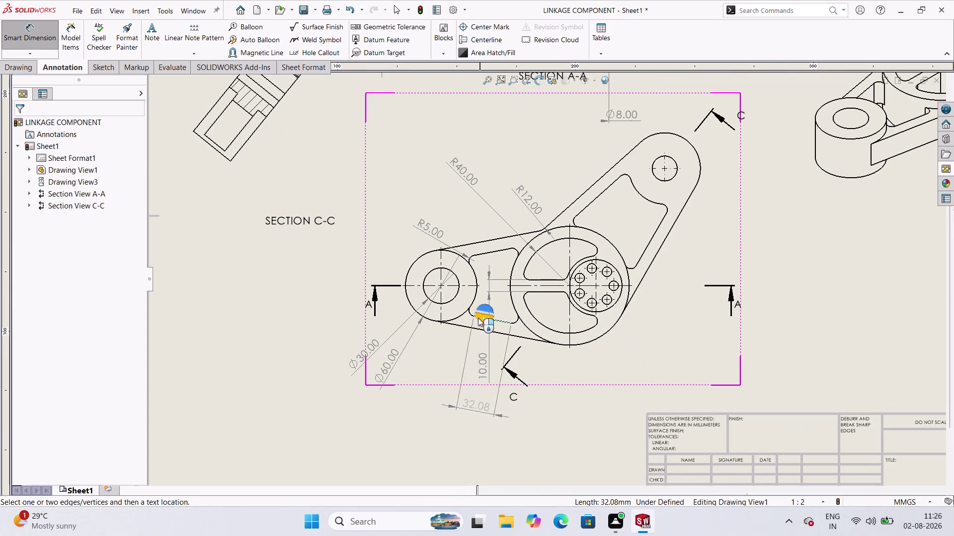
click(473, 329)
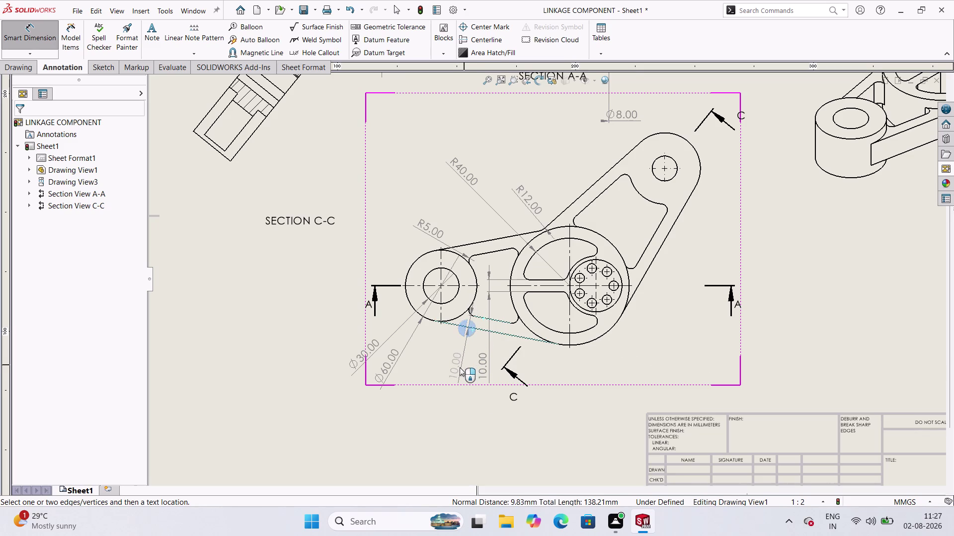
click(459, 367)
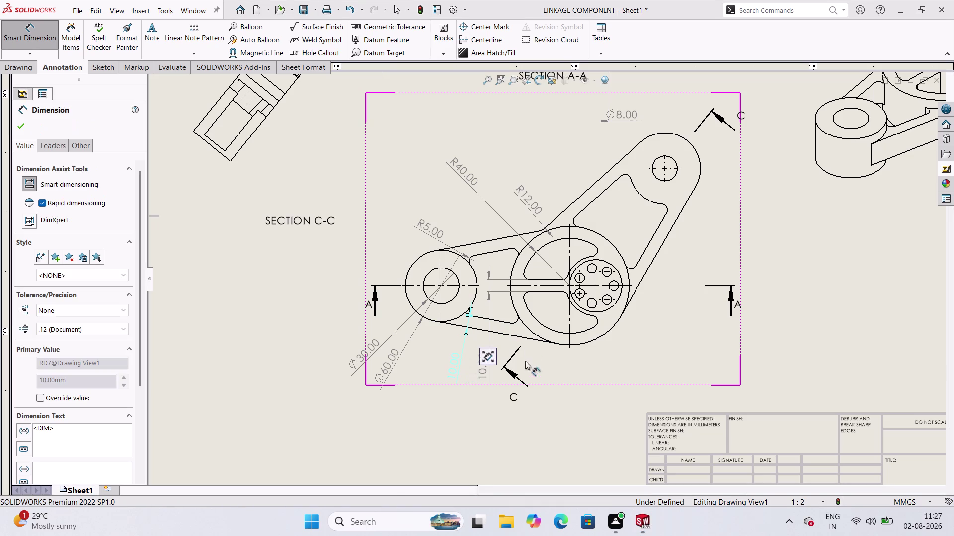
click(543, 362)
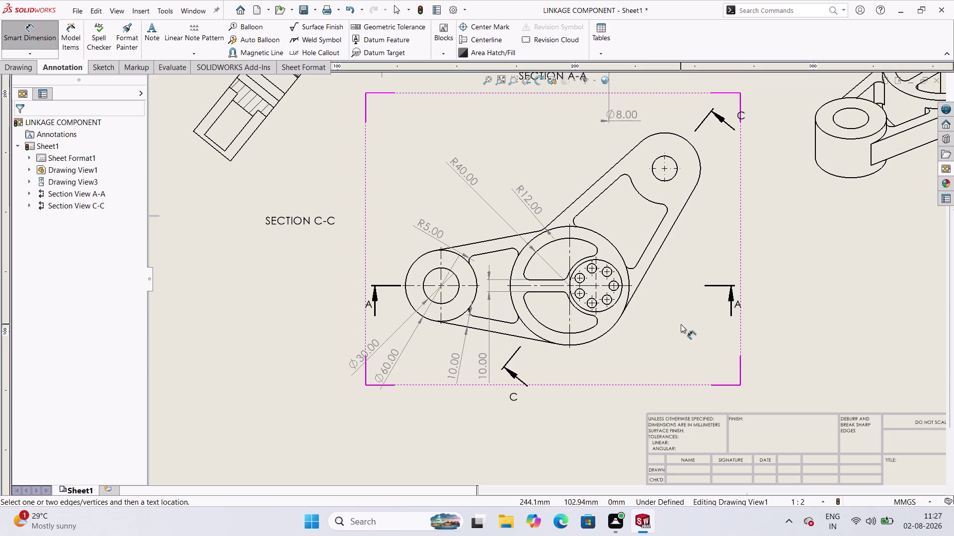
click(582, 311)
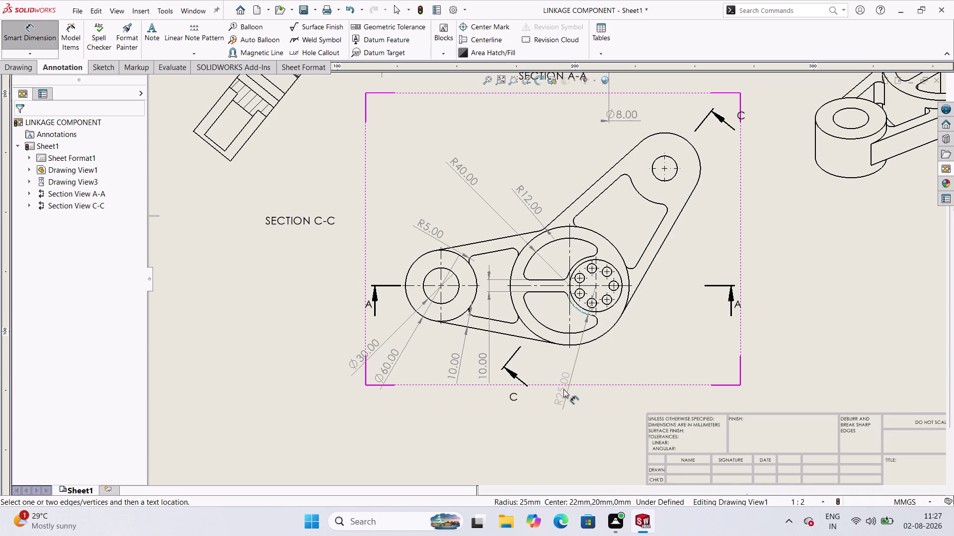
Place the R25 radius, Ø100 outer ring, Ø44 bolt circle and Ø8 small-hole dimensions.
click(563, 390)
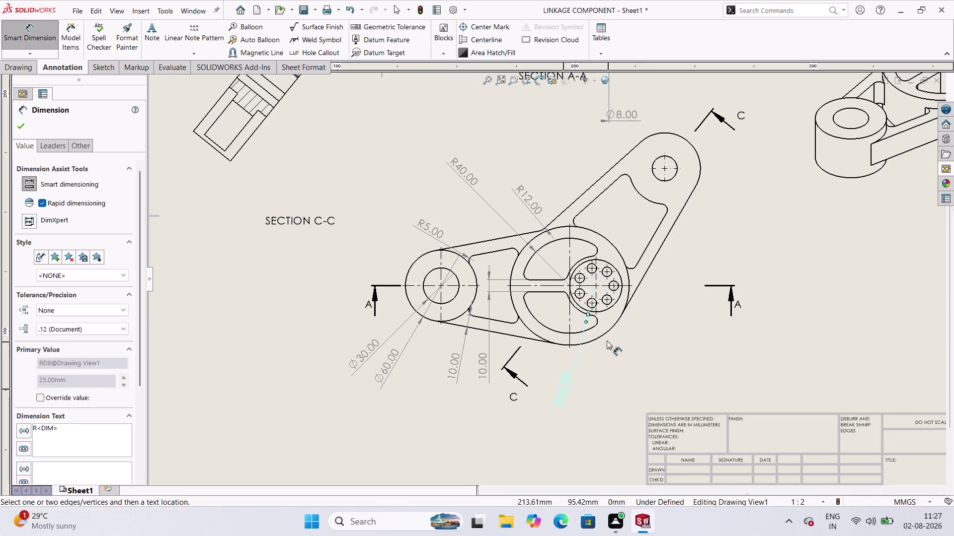
click(604, 333)
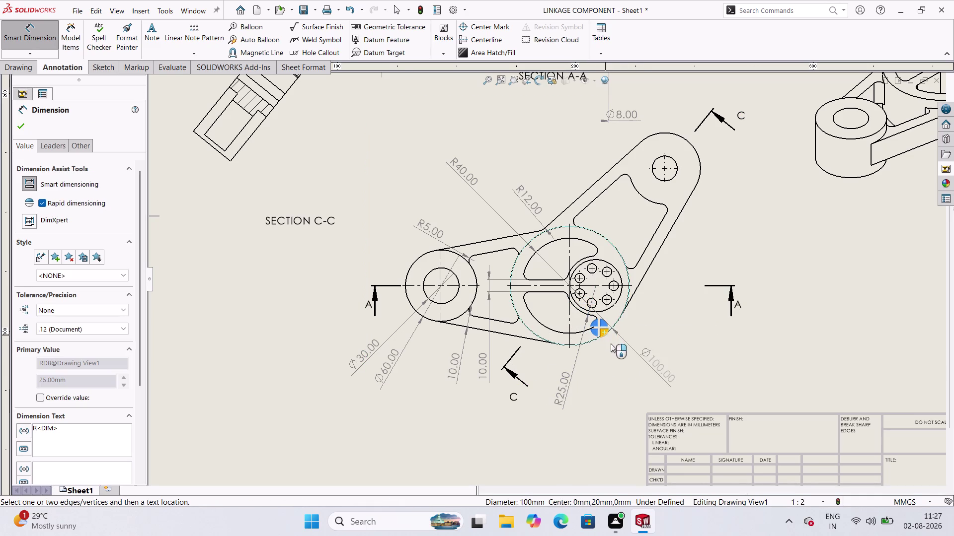
click(651, 372)
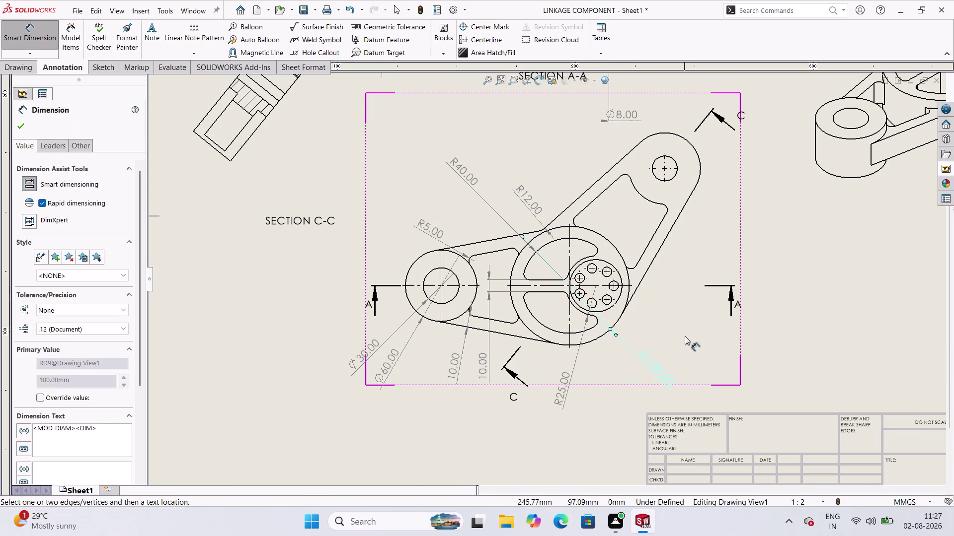
click(610, 307)
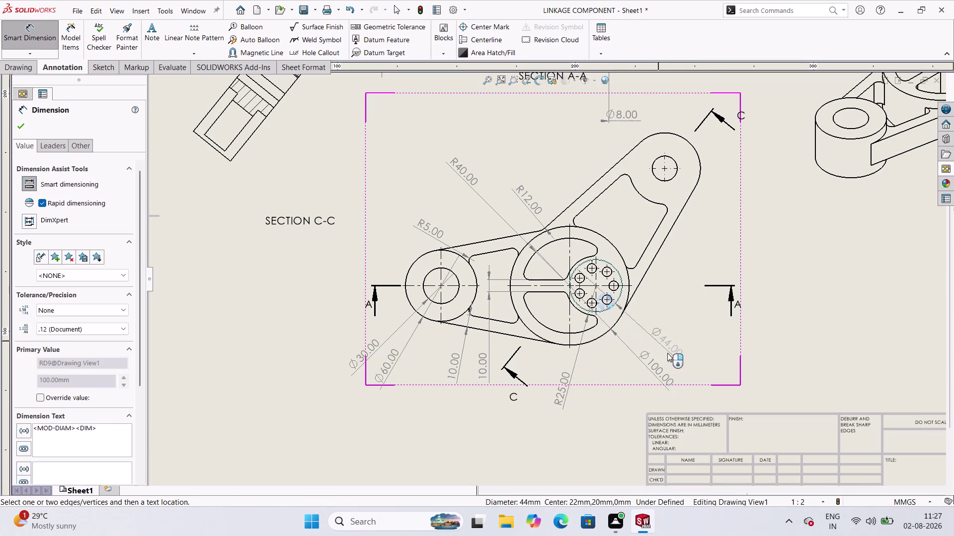
click(681, 365)
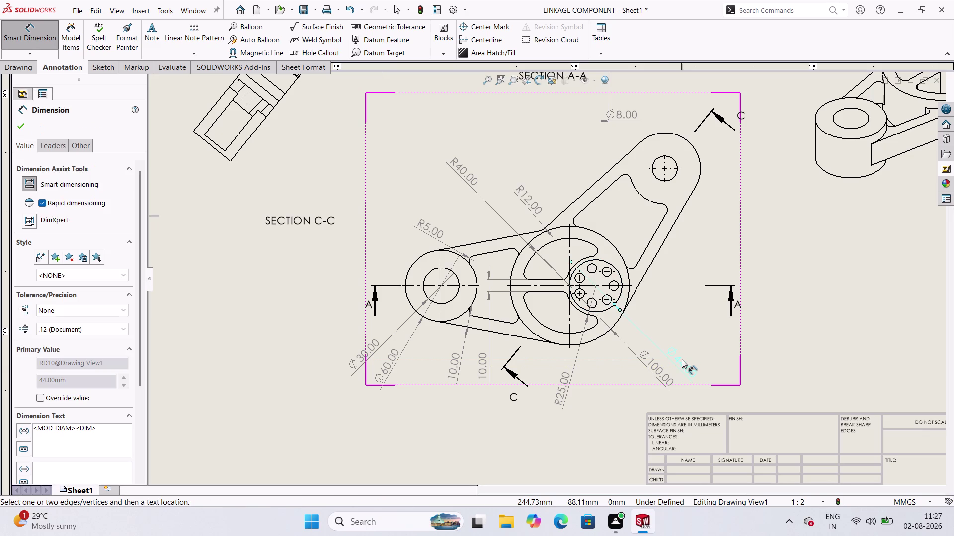
click(618, 291)
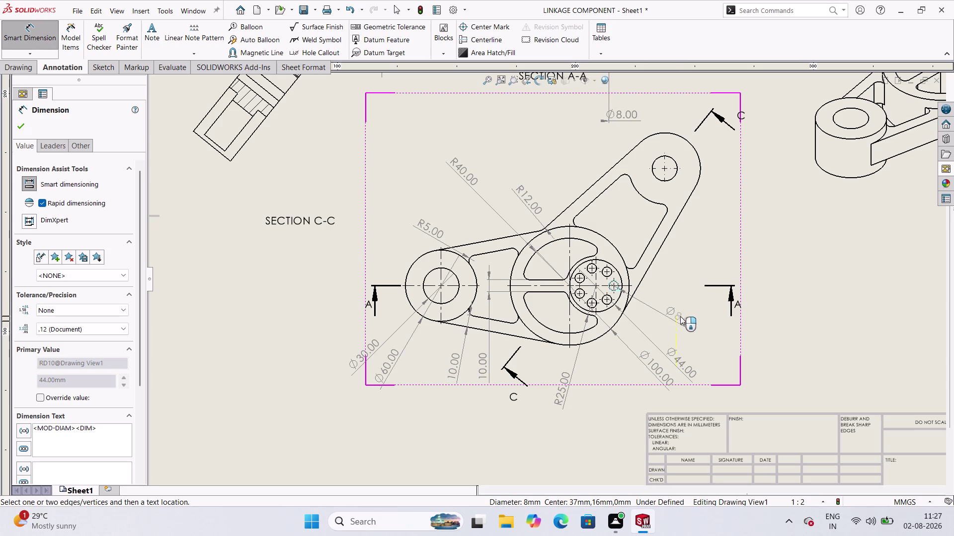
click(698, 320)
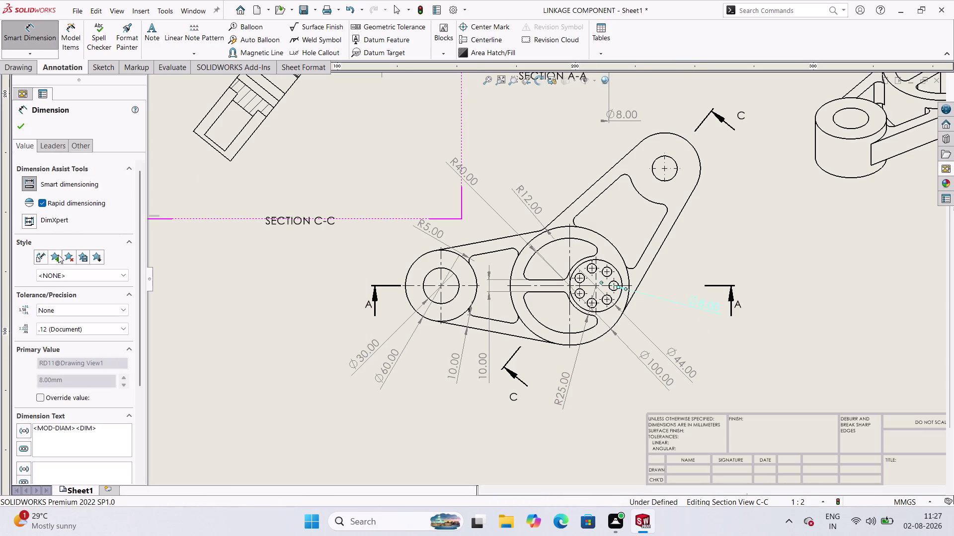
scroll(down, 3)
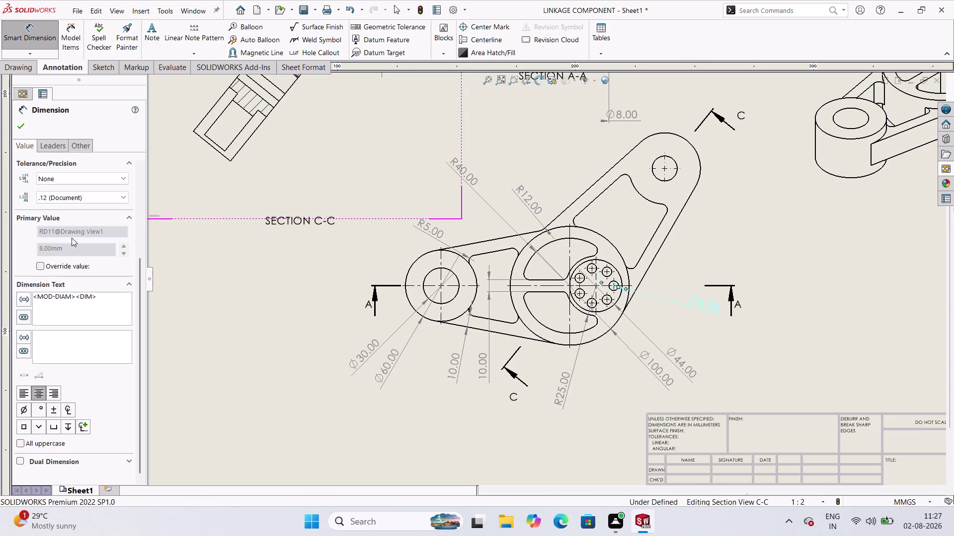
Place the Ø8.00 small-hole diameter dimension to the right of the bolt circle.
click(31, 52)
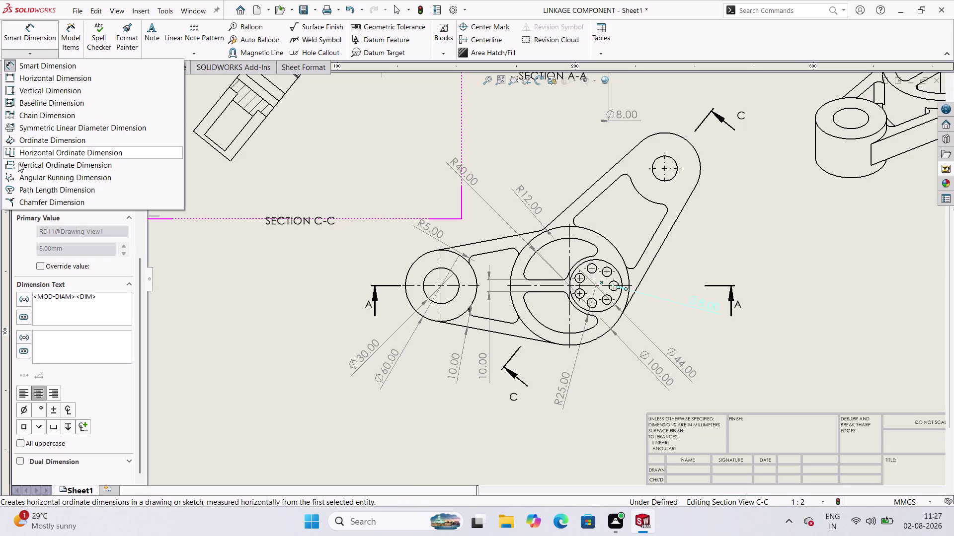
click(32, 37)
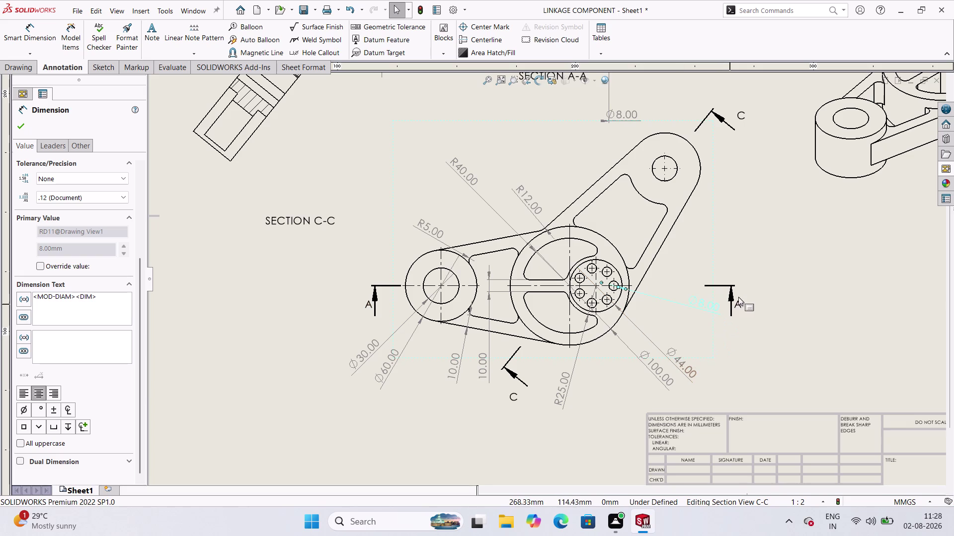
scroll(up, 3)
scroll(down, 3)
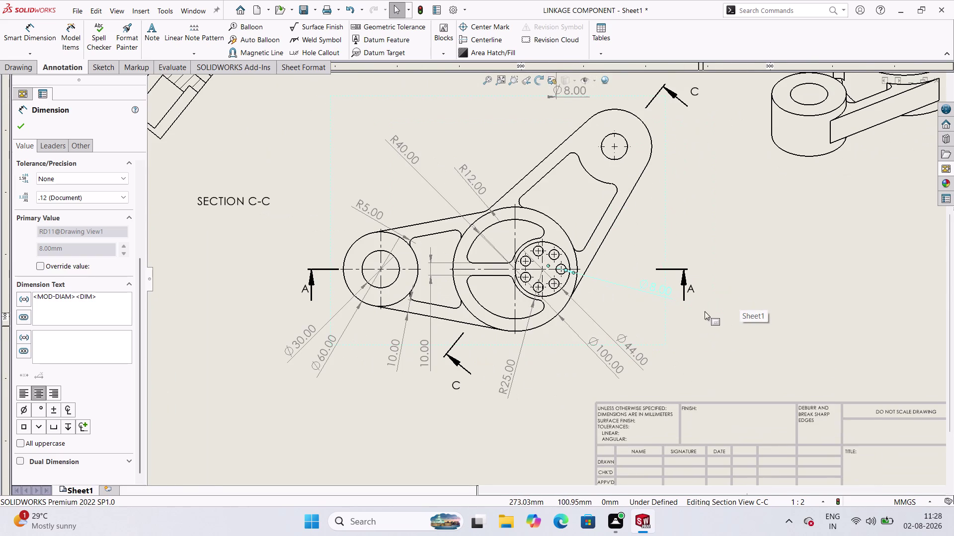
scroll(up, 3)
scroll(down, 3)
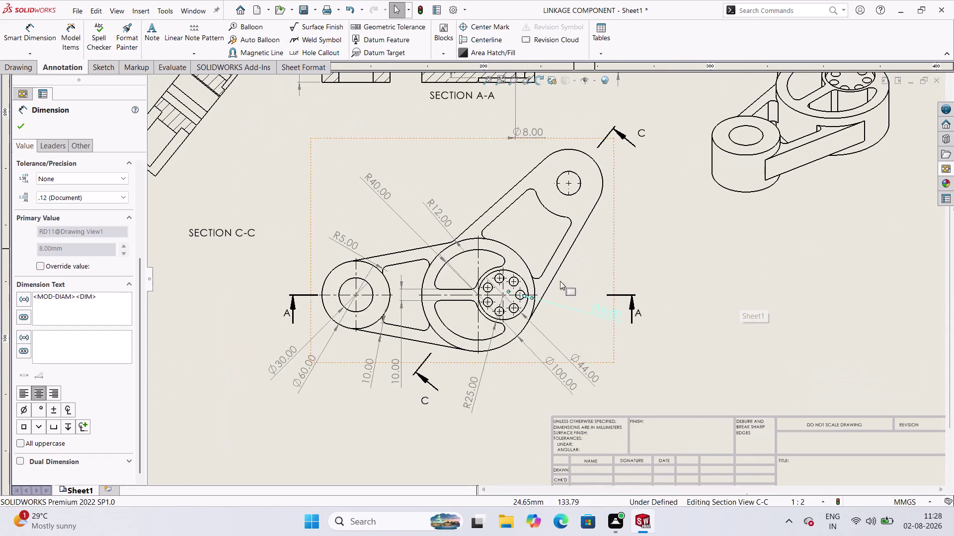
scroll(up, 3)
scroll(down, 3)
scroll(down, 3)
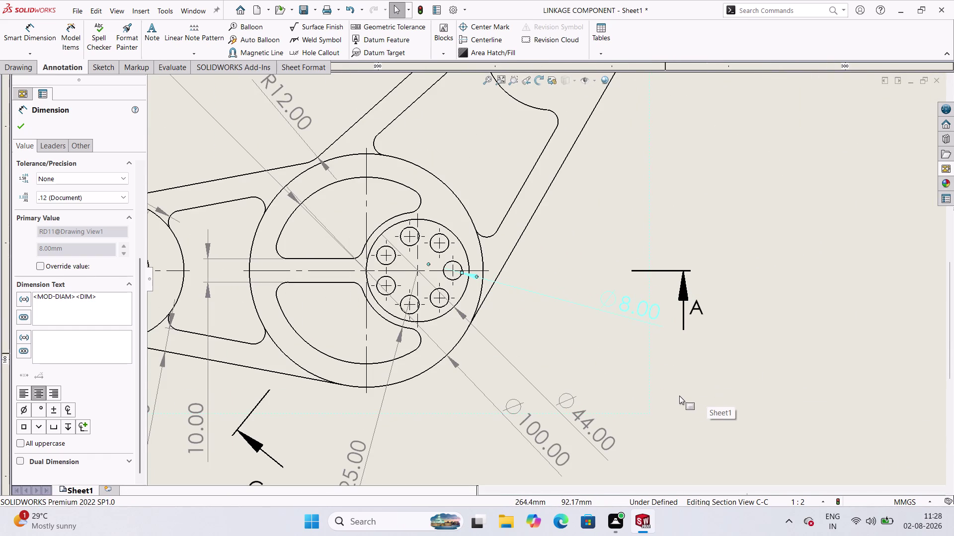
click(571, 359)
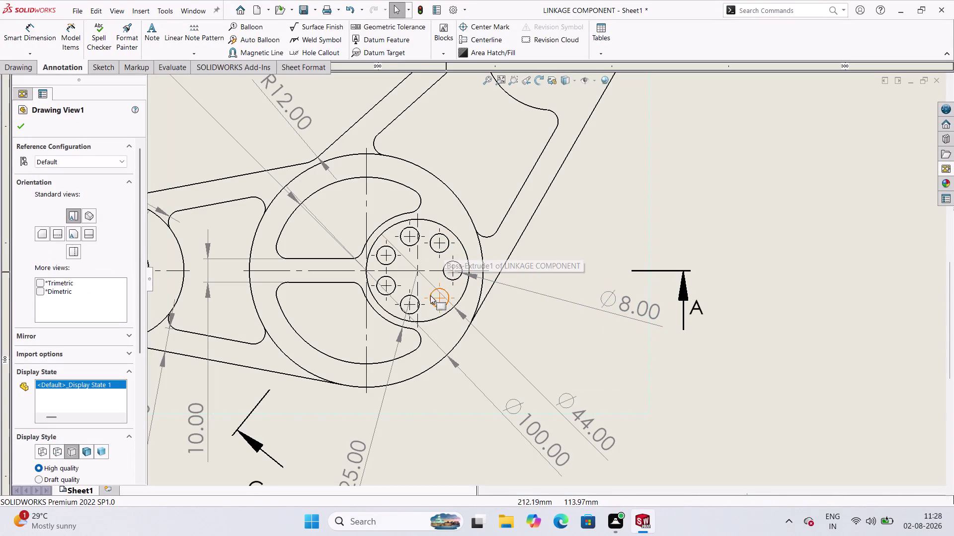
Set the main drawing view to Hidden Lines Removed, then select Section View C-C.
scroll(up, 3)
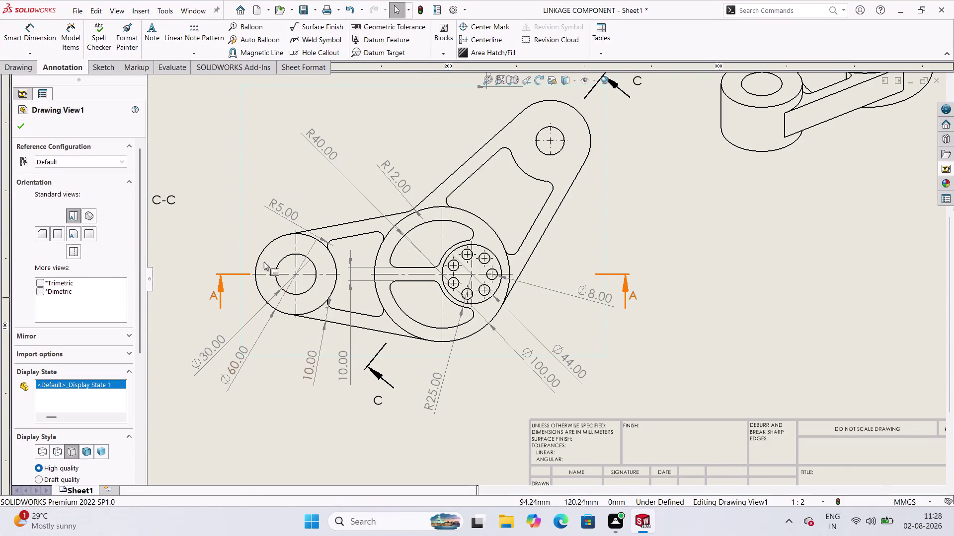
click(554, 257)
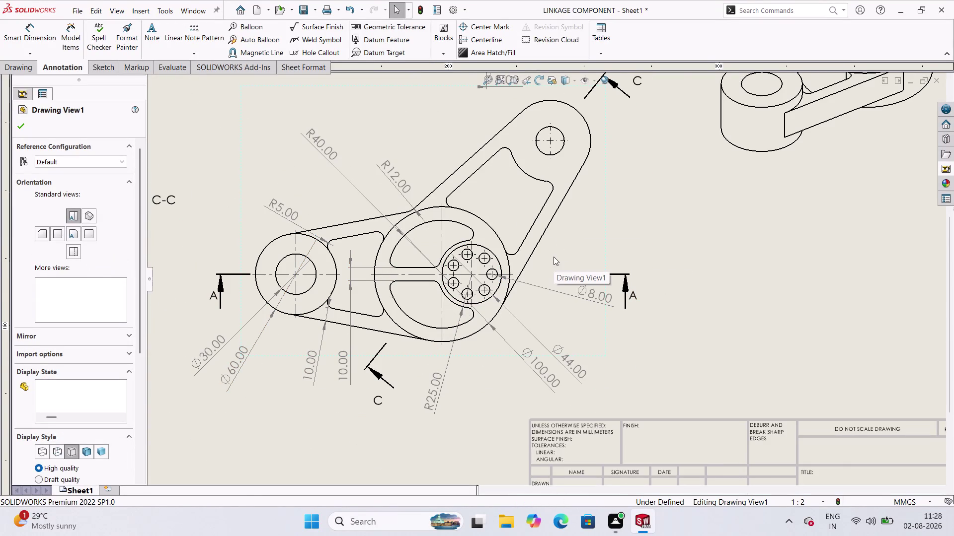
click(21, 127)
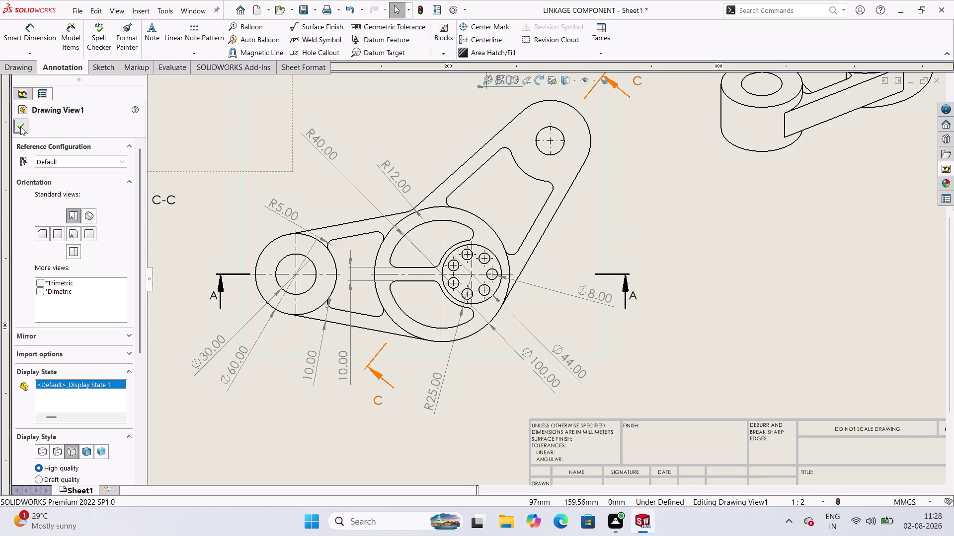
click(562, 256)
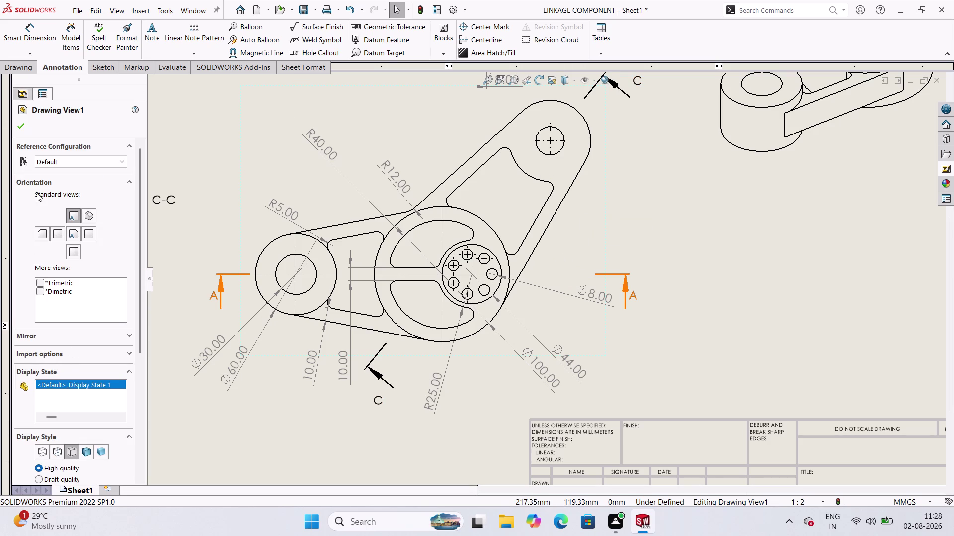
scroll(down, 3)
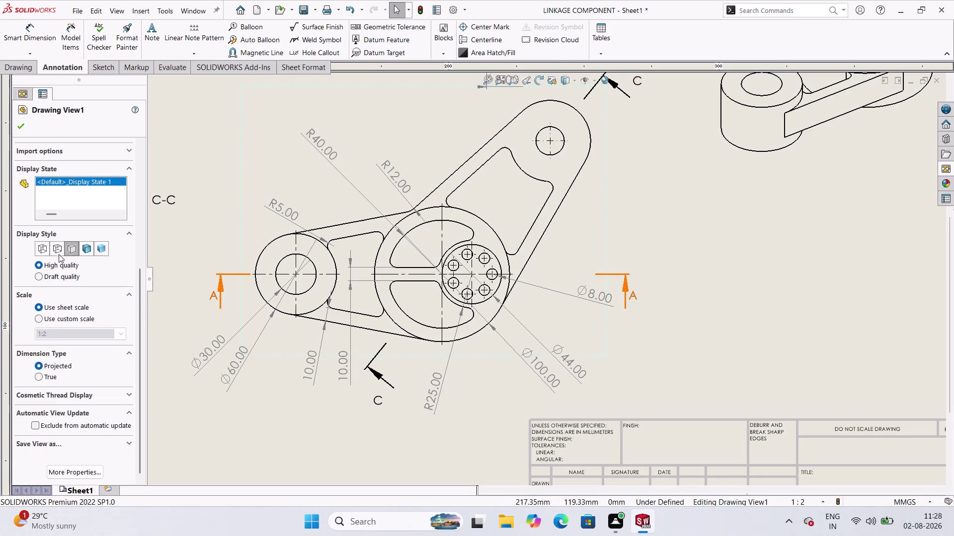
click(59, 254)
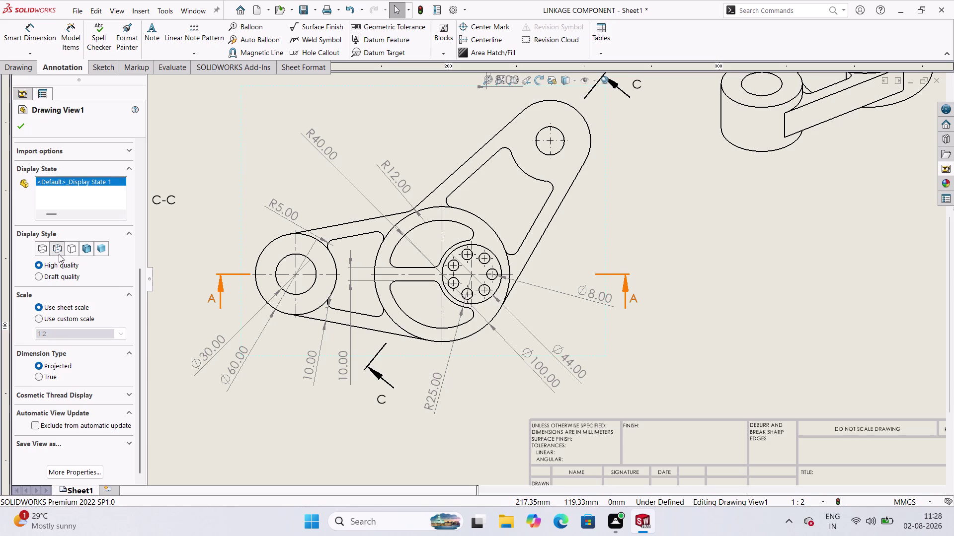
click(41, 254)
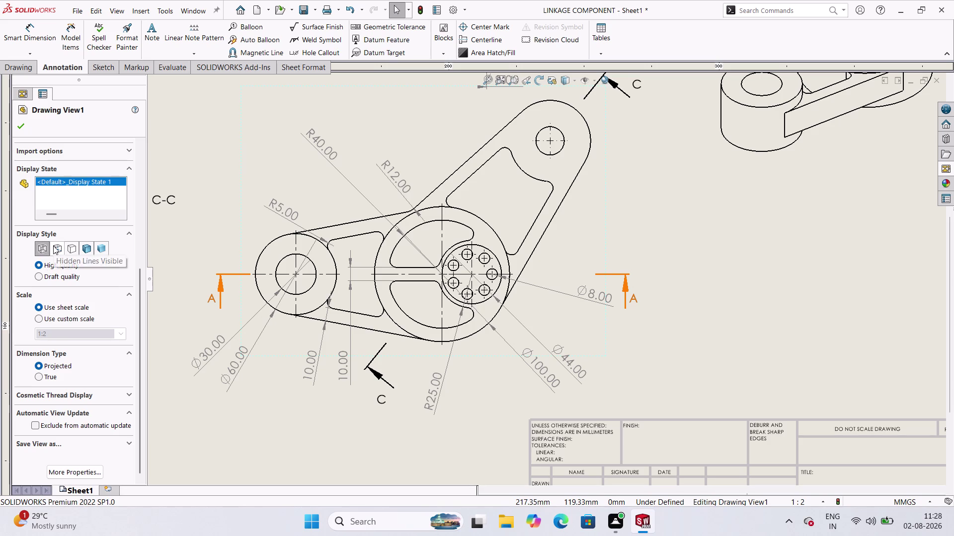
scroll(down, 3)
scroll(up, 3)
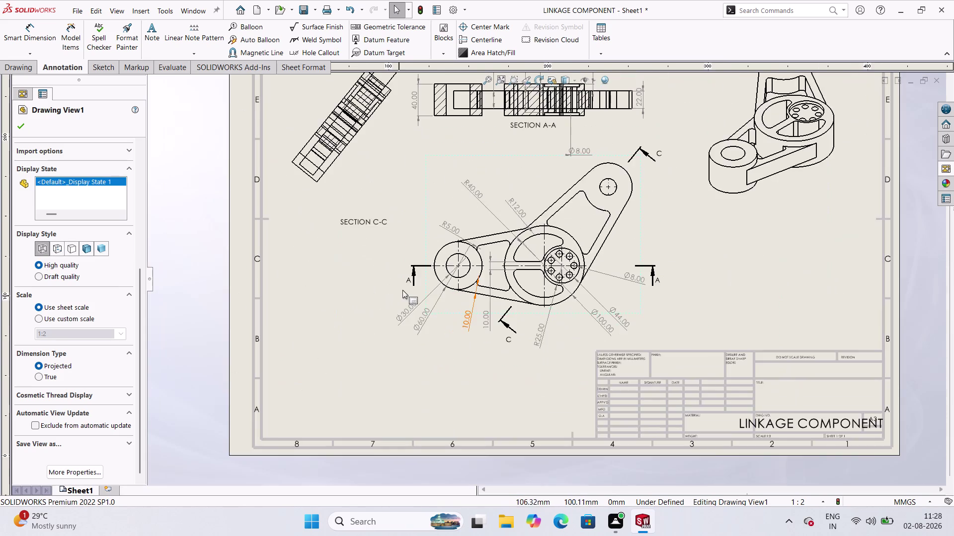
scroll(up, 3)
scroll(down, 3)
scroll(down, 3)
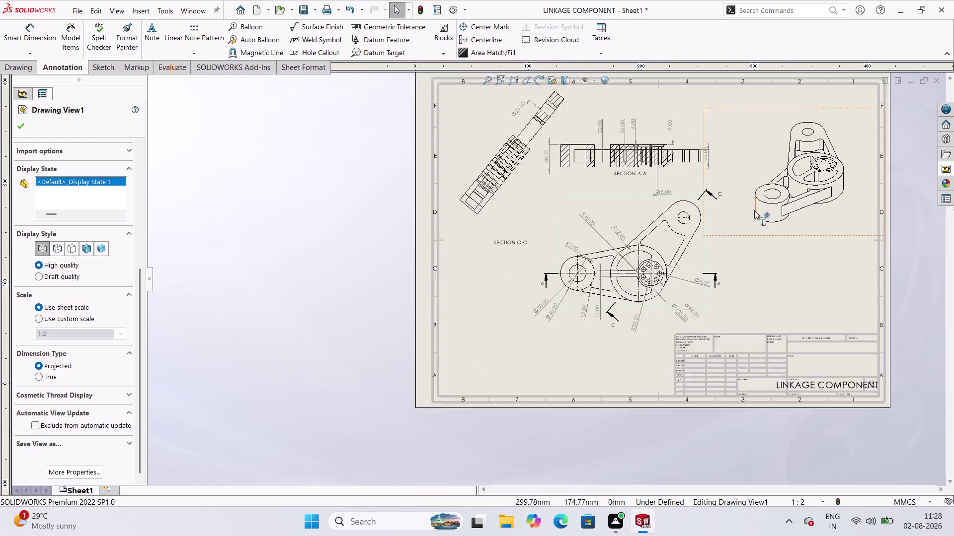
scroll(down, 3)
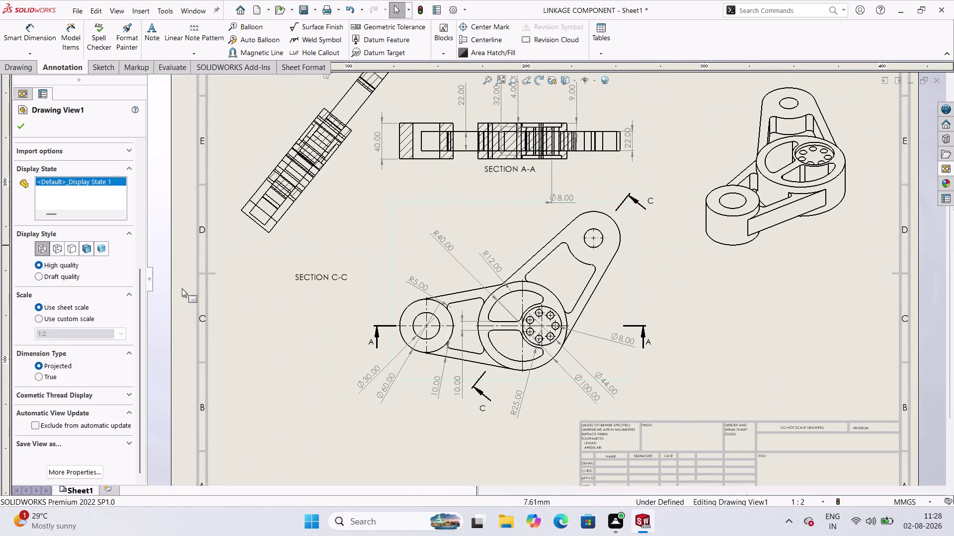
click(52, 250)
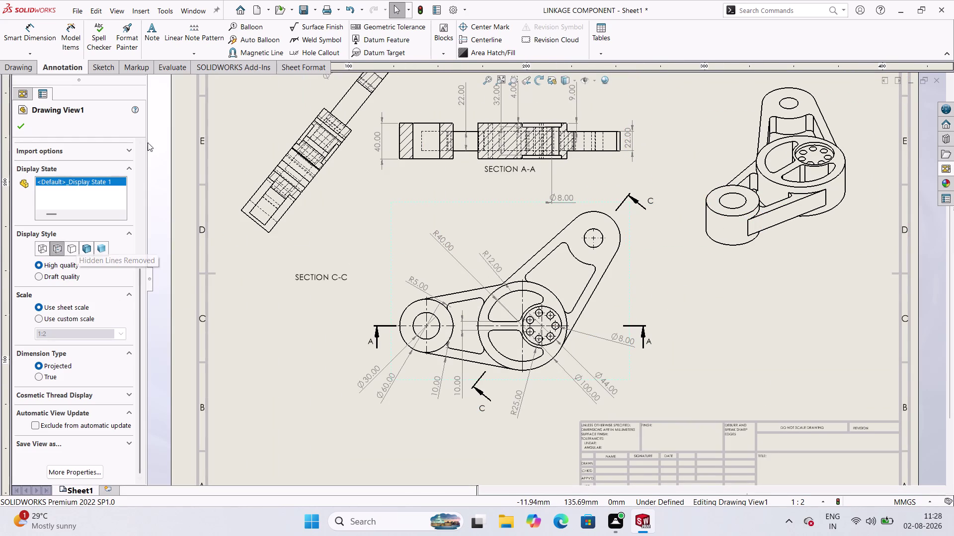
click(230, 164)
key(Escape)
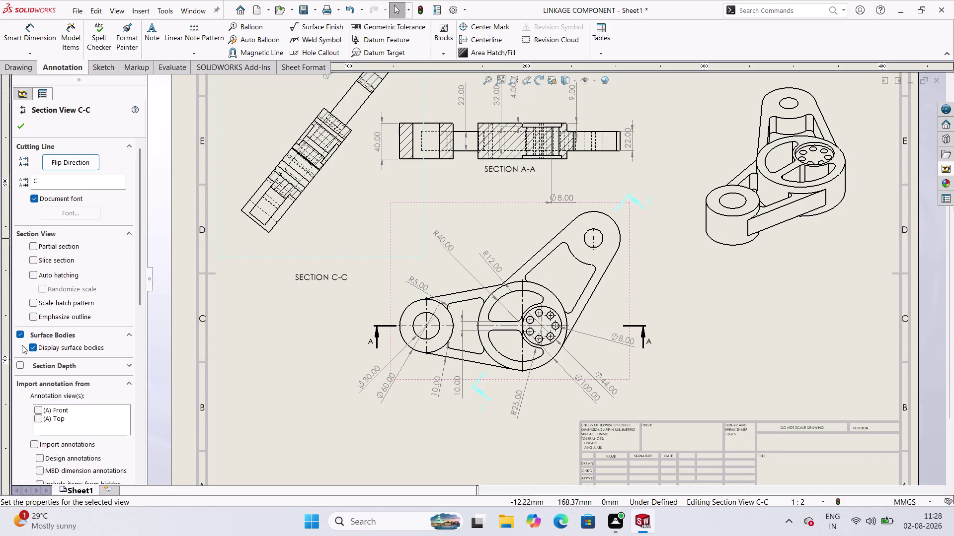
Turn off Use parent style for Section View C-C and close its settings.
scroll(down, 3)
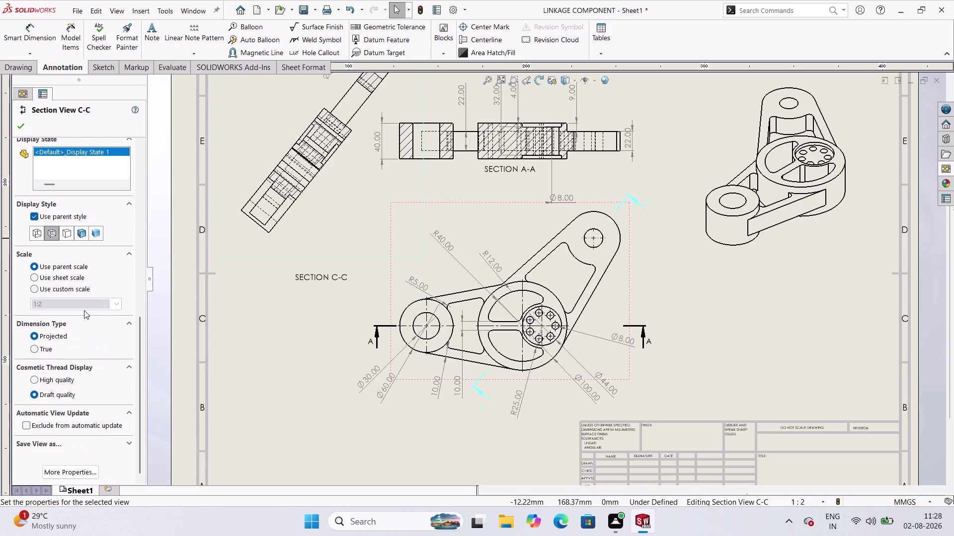
click(69, 234)
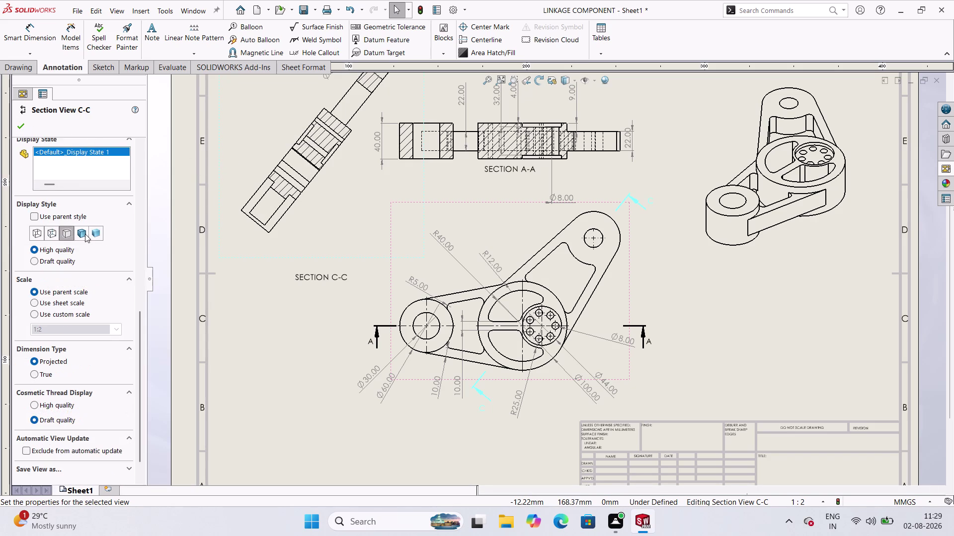
click(21, 119)
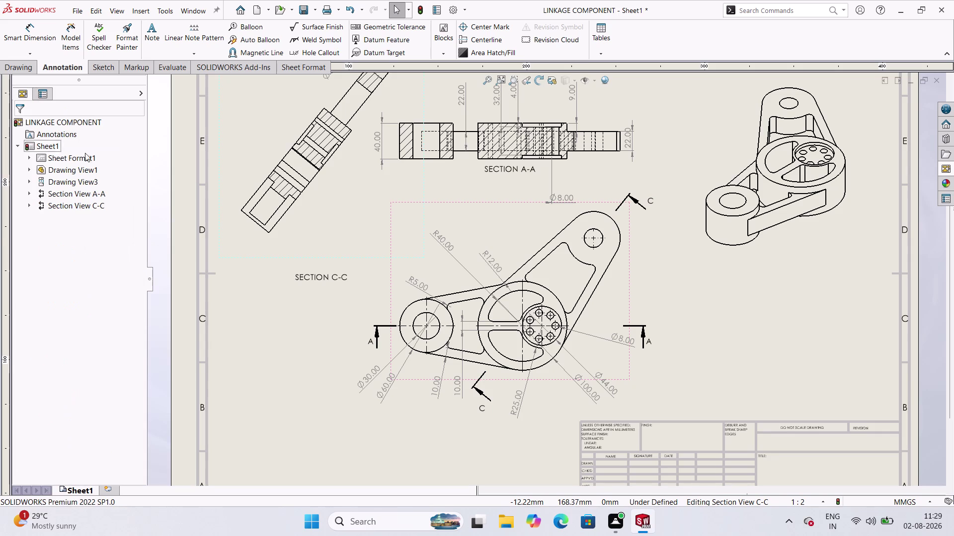
Give Section View A-A its own high-quality display style, no longer using the parent style.
double_click(639, 328)
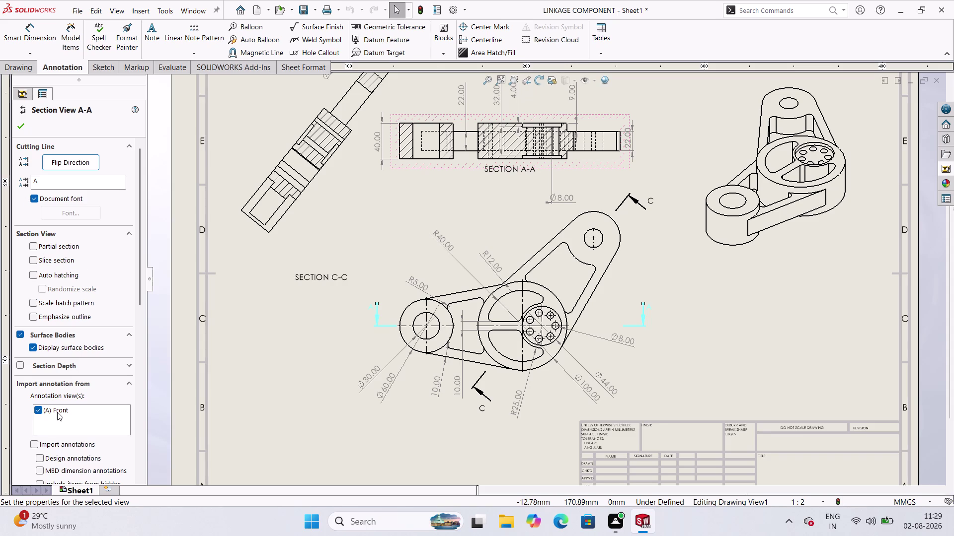
scroll(down, 3)
scroll(down, 3)
scroll(up, 3)
scroll(down, 3)
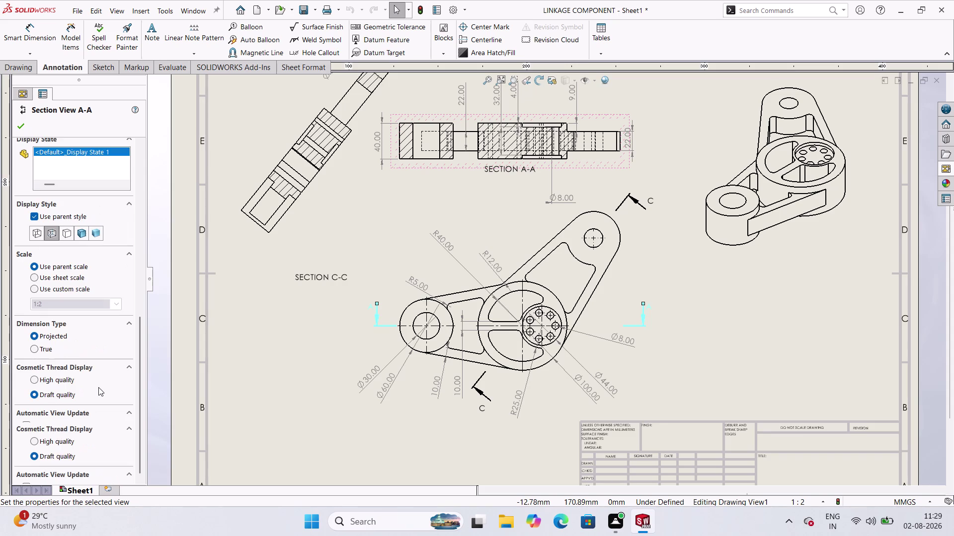
click(65, 233)
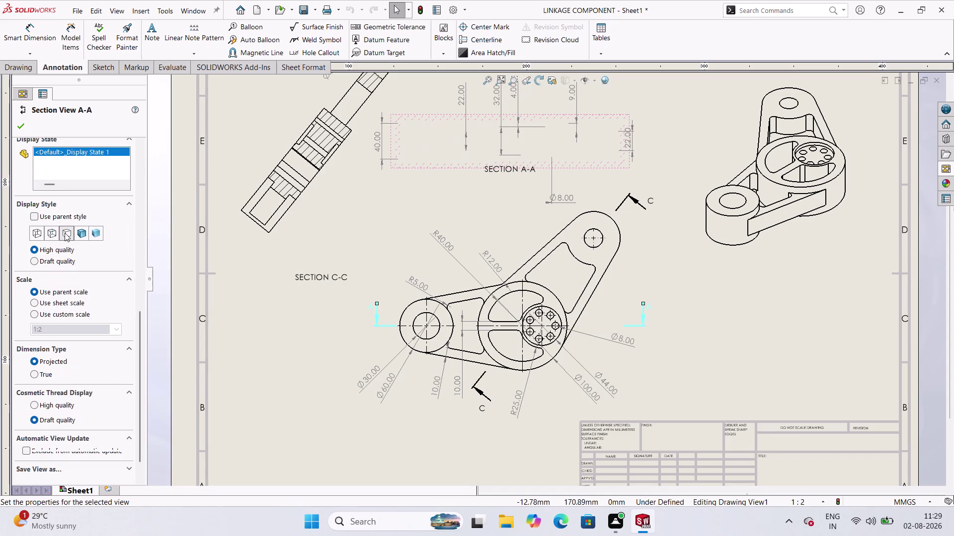
click(80, 231)
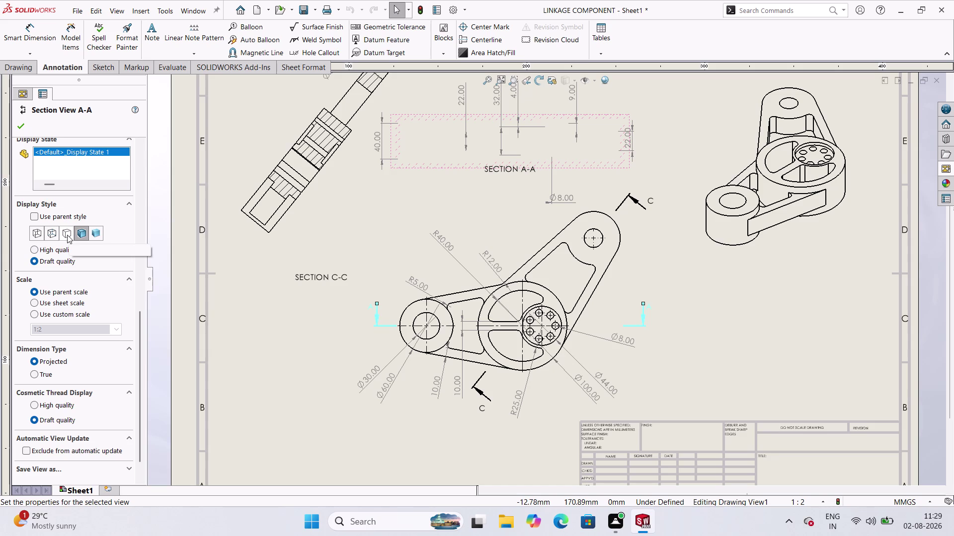
click(67, 235)
click(30, 123)
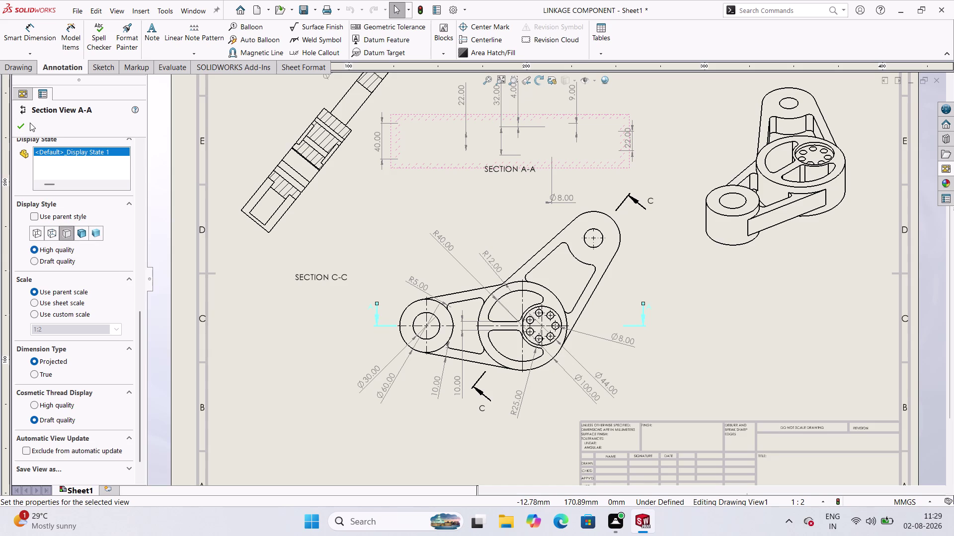
click(28, 122)
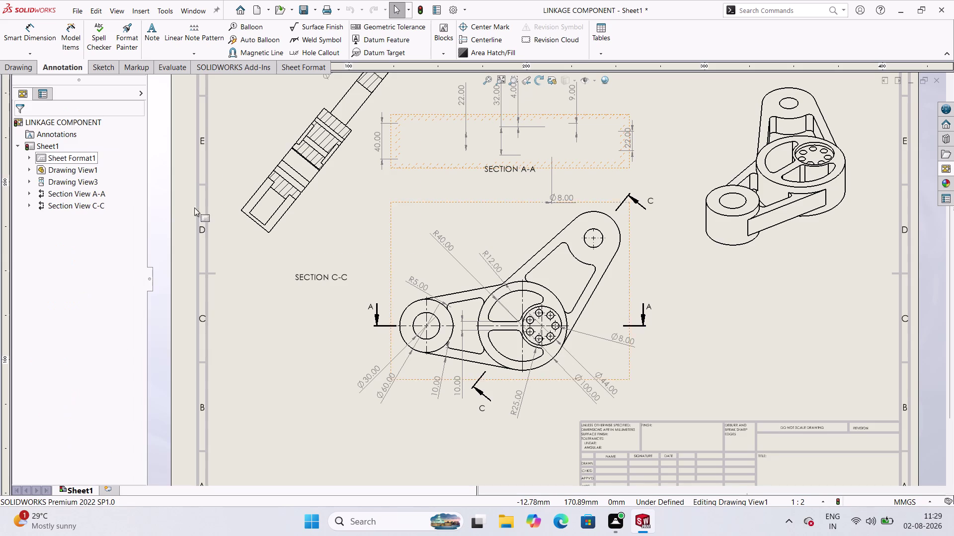
Select Section View C-C repeatedly, undoing recent changes and clearing the selection.
click(344, 213)
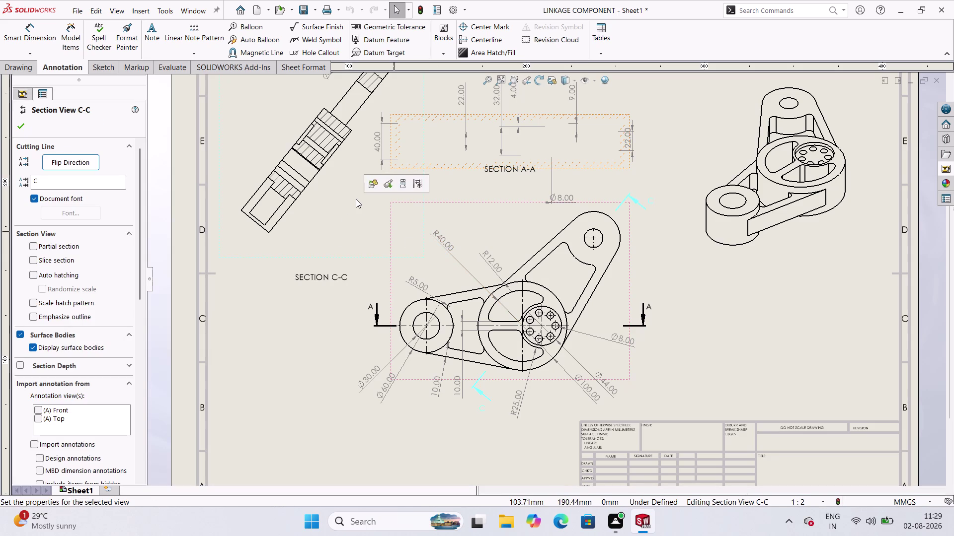
click(27, 119)
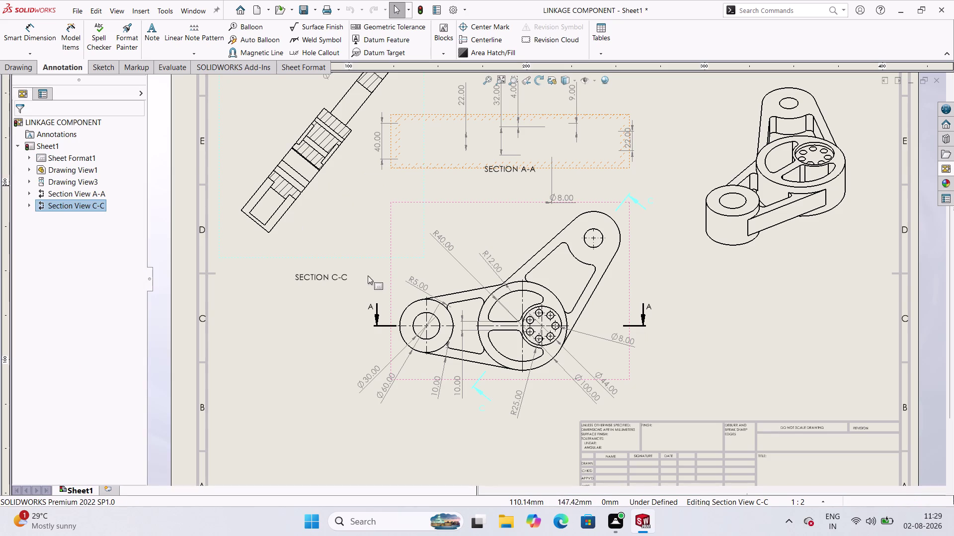
click(381, 224)
key(ctrl+z)
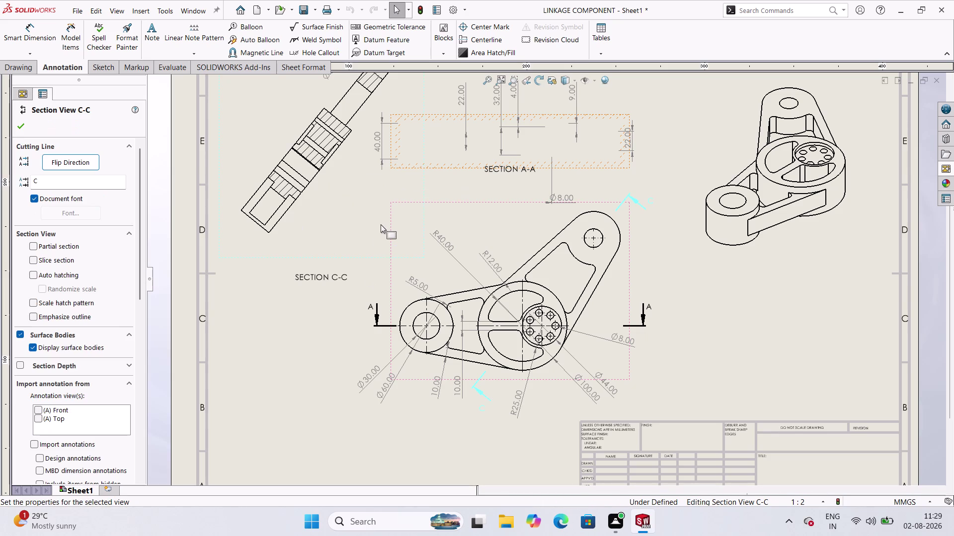
key(ctrl+z)
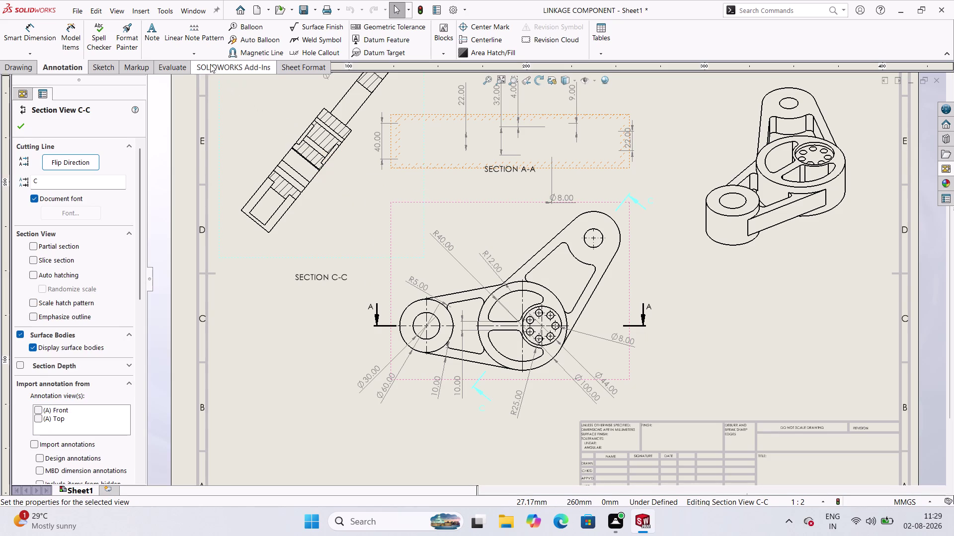
click(18, 130)
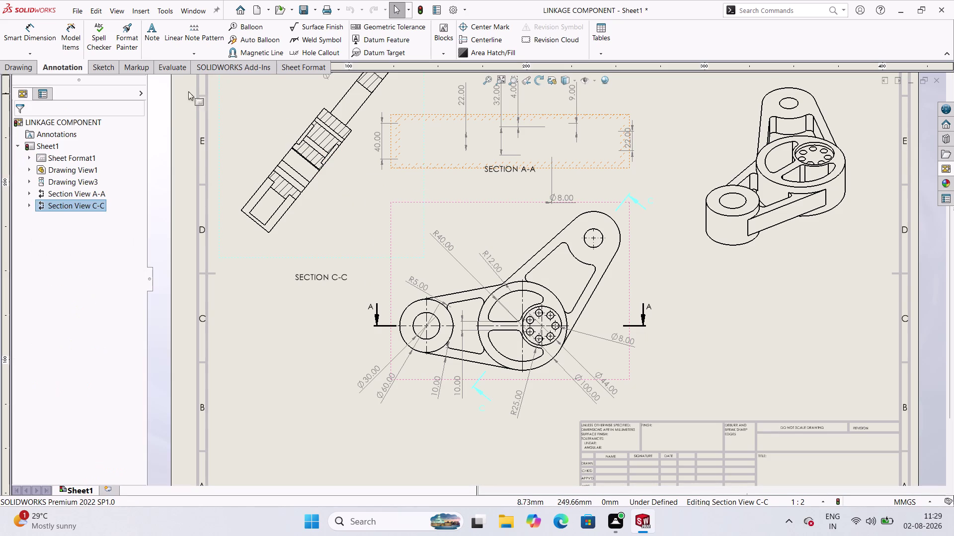
key(ctrl+z)
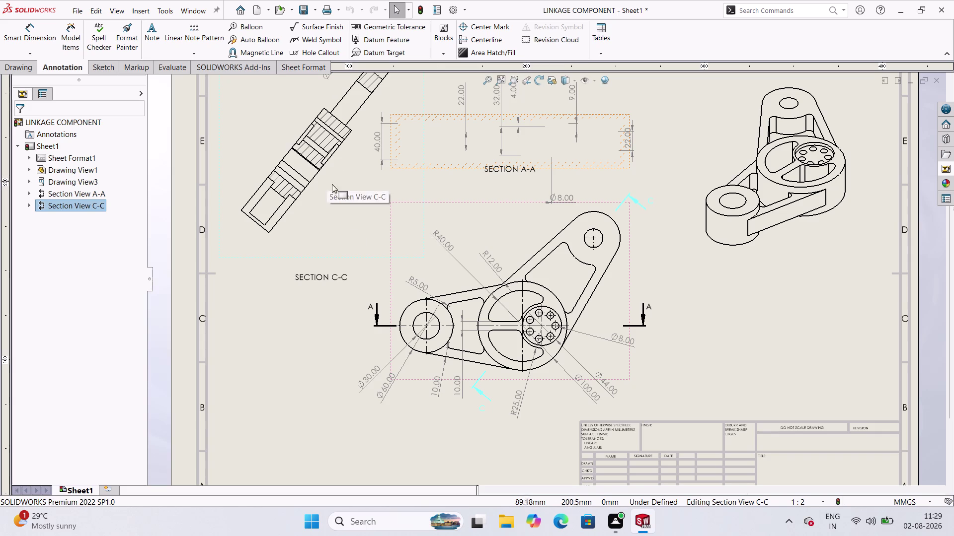
click(353, 251)
key(Escape)
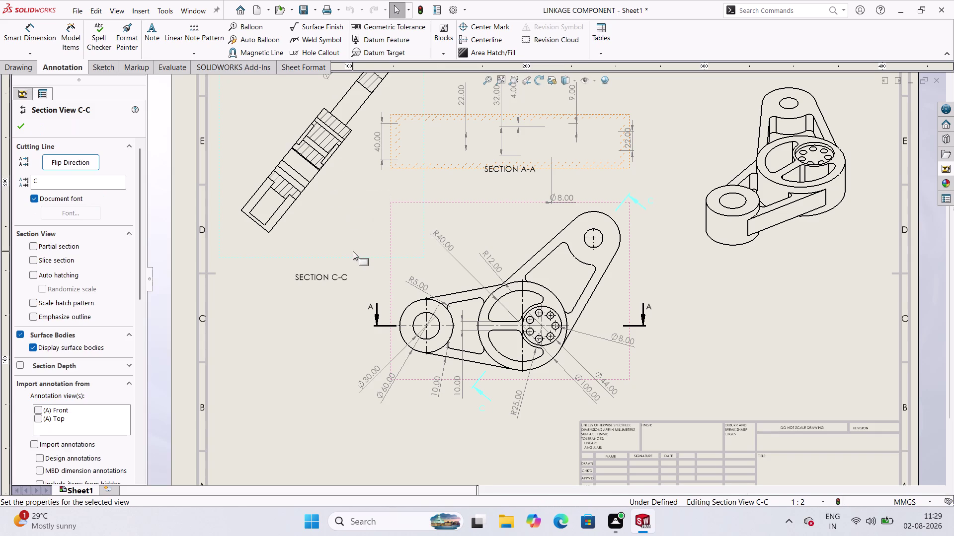
key(Escape)
key(Escape)
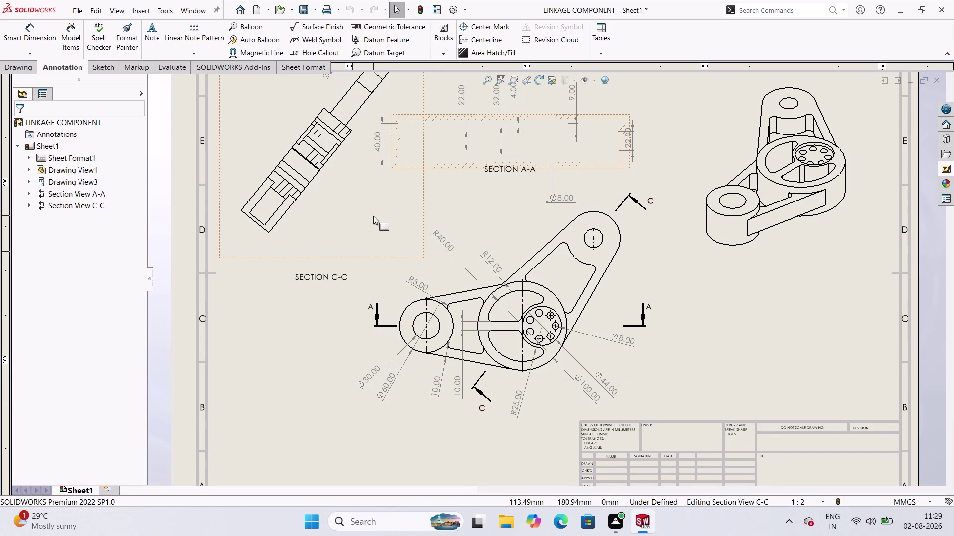
click(373, 217)
key(Escape)
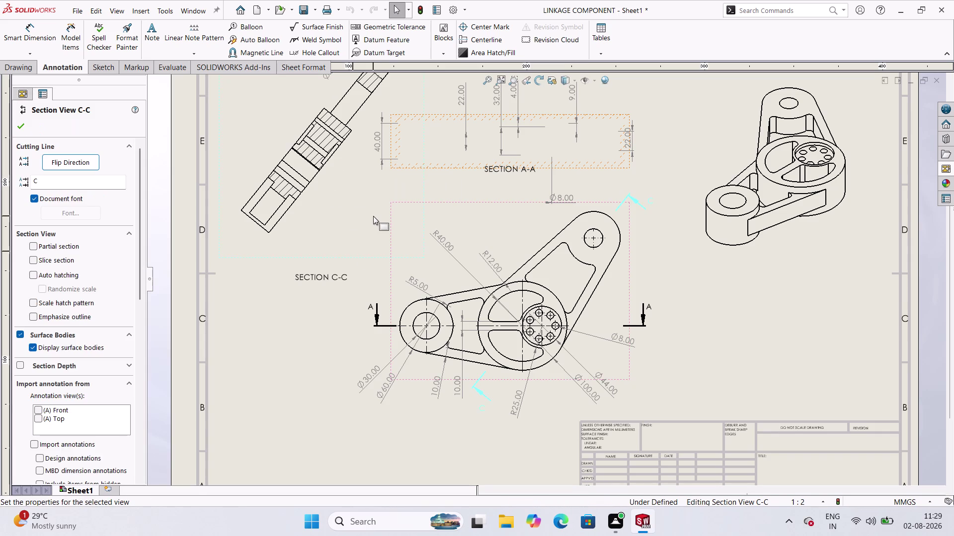
key(Escape)
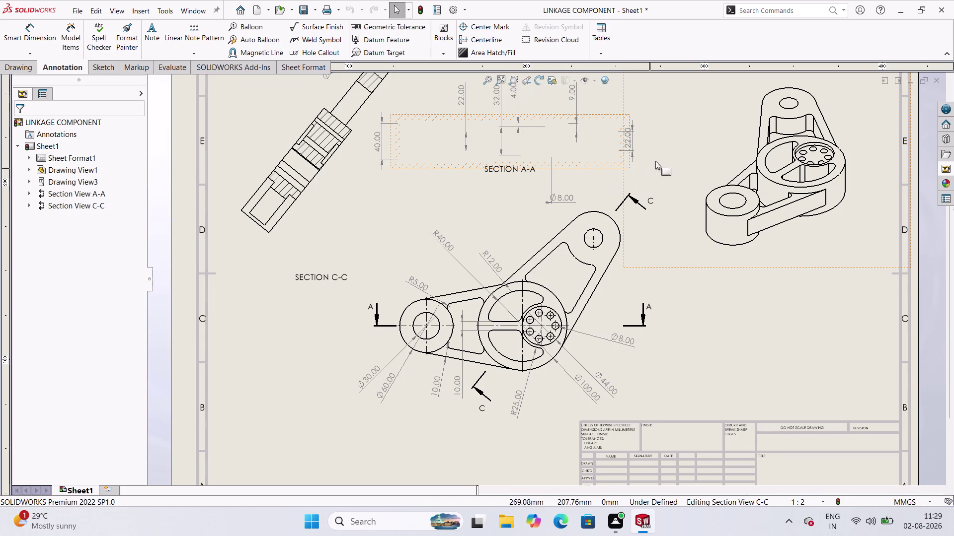
Select the isometric view, then clear the selection and undo further changes.
click(661, 141)
click(694, 235)
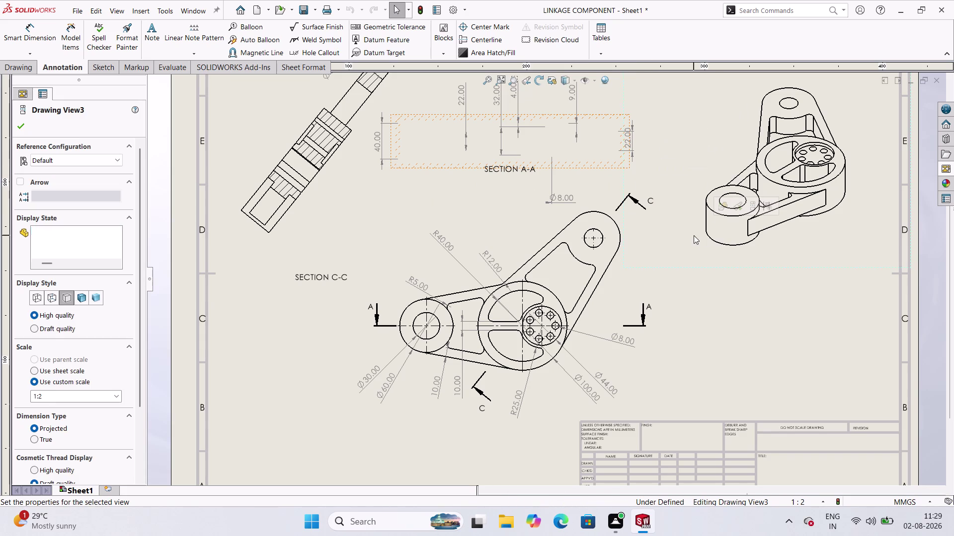
key(Escape)
key(Escape)
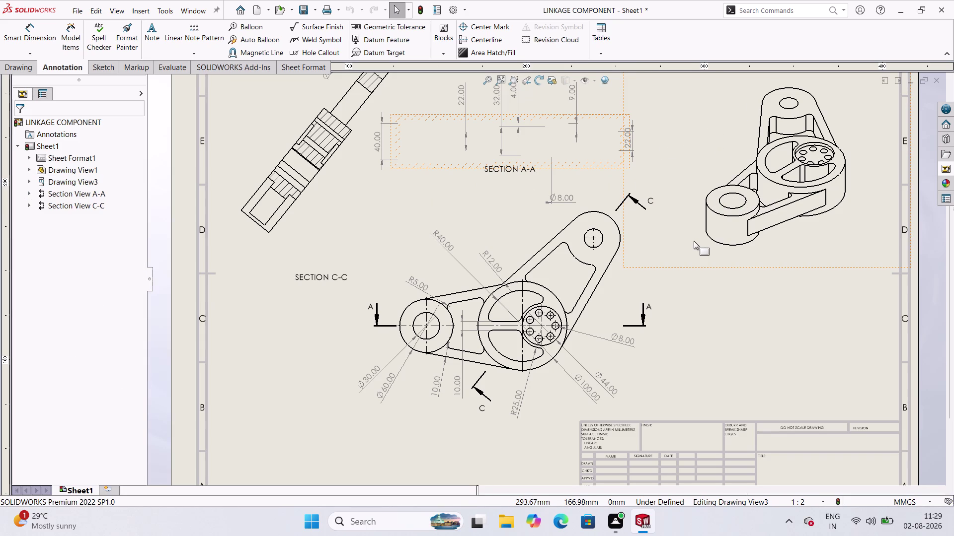
key(ctrl+z)
key(ctrl+z)
key(Escape)
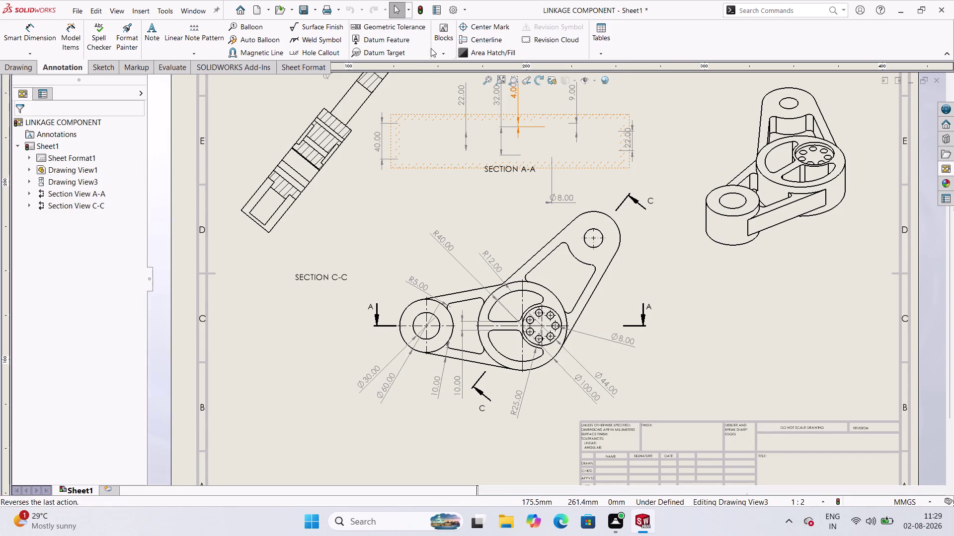
click(694, 342)
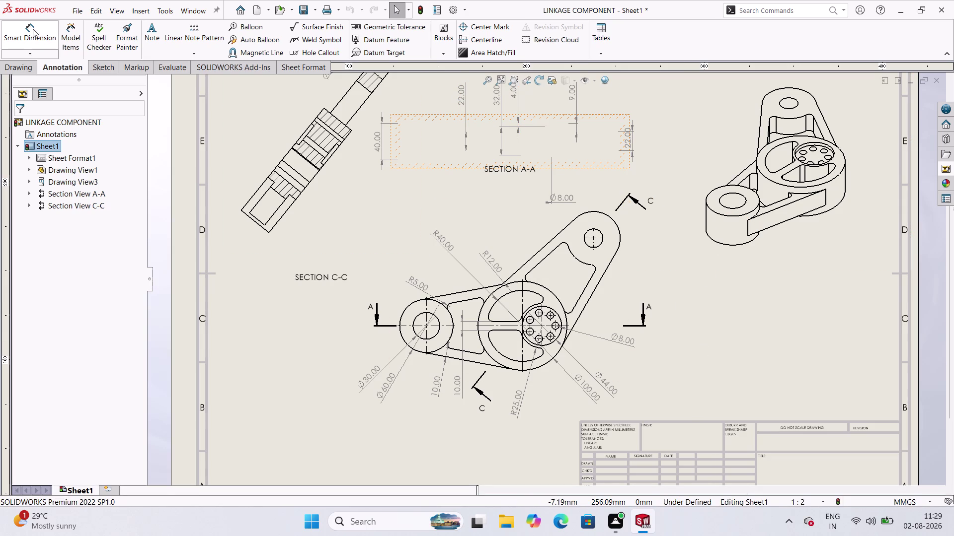
Try Smart Dimension on the C-C cutting line, then undo the resulting changes.
click(33, 29)
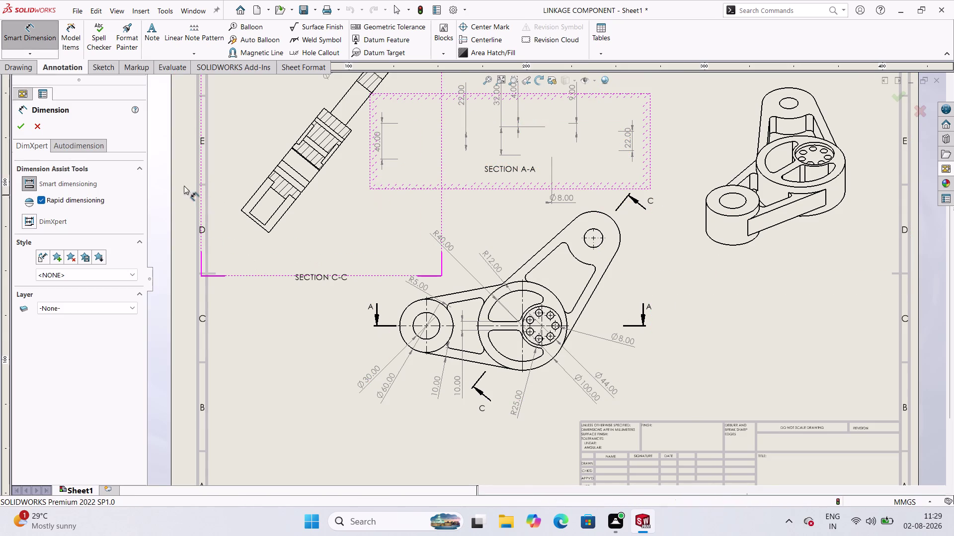
click(12, 30)
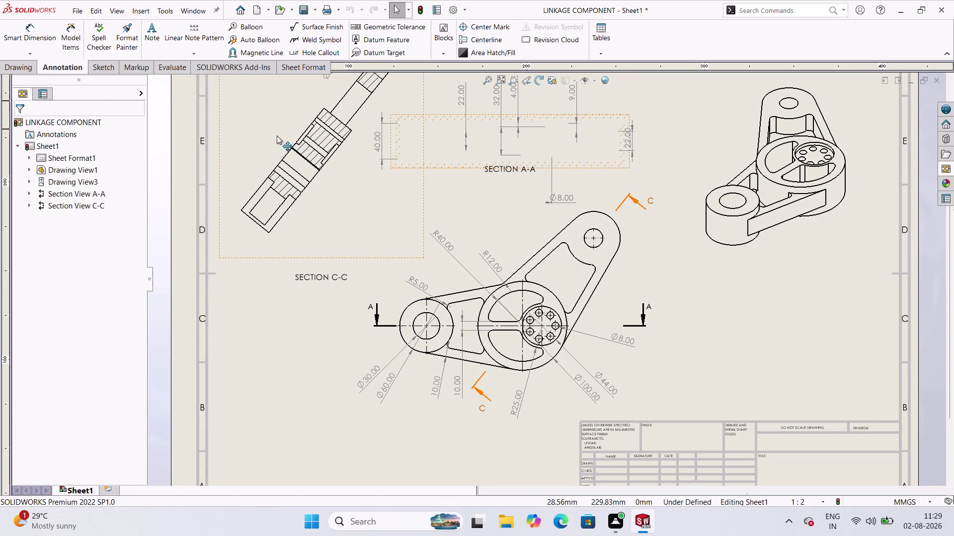
click(344, 4)
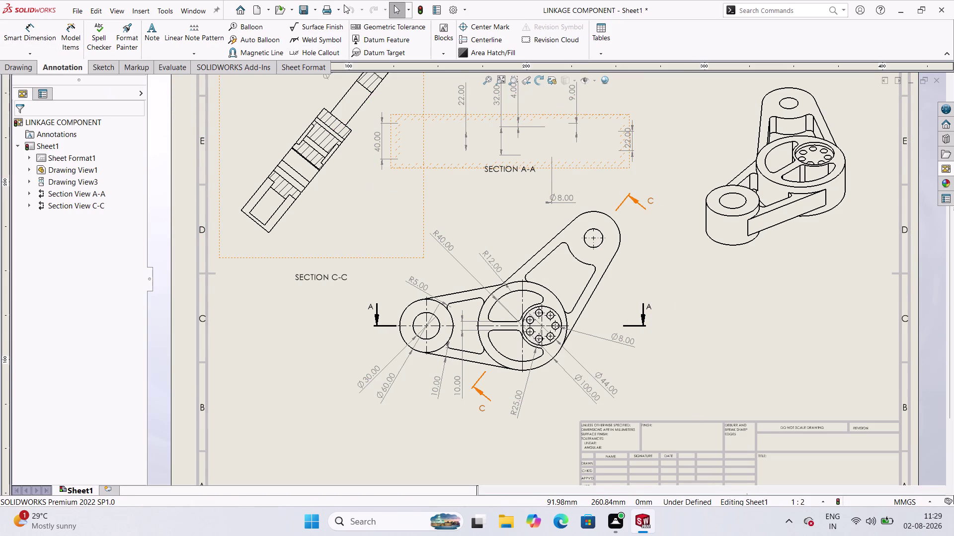
key(ctrl+z)
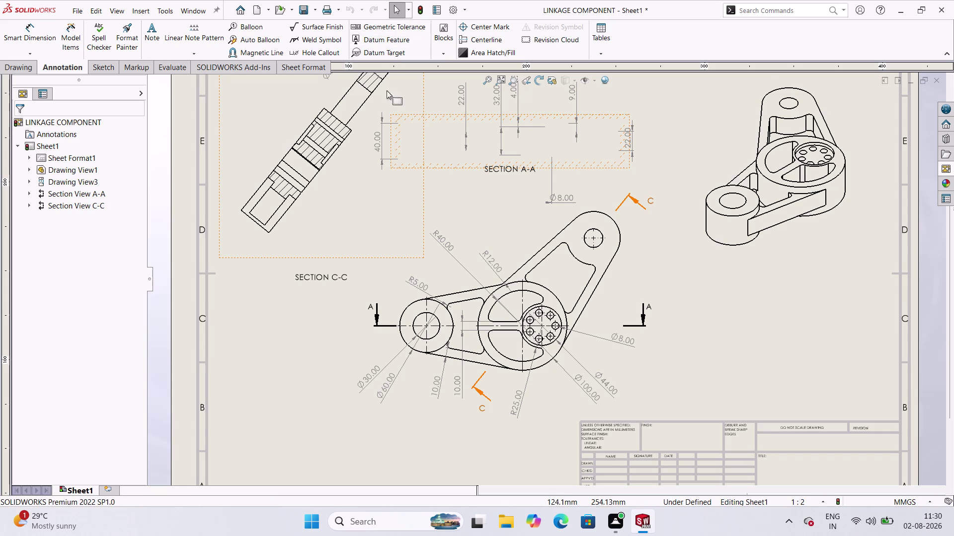
key(ctrl+z)
key(ctrl+z)
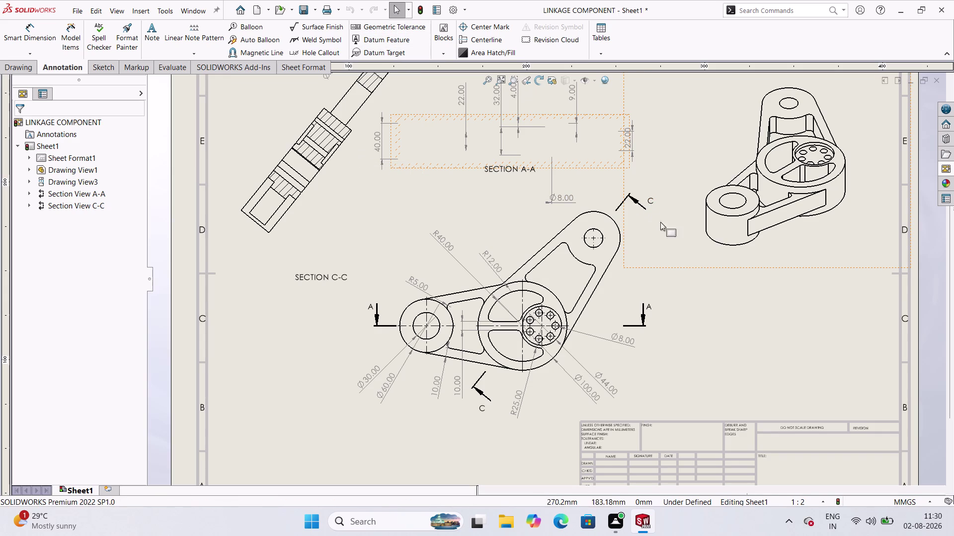
key(ctrl+z)
key(ctrl+z)
key(ctrl+z)
key(ctrl+z)
key(Escape)
key(Escape)
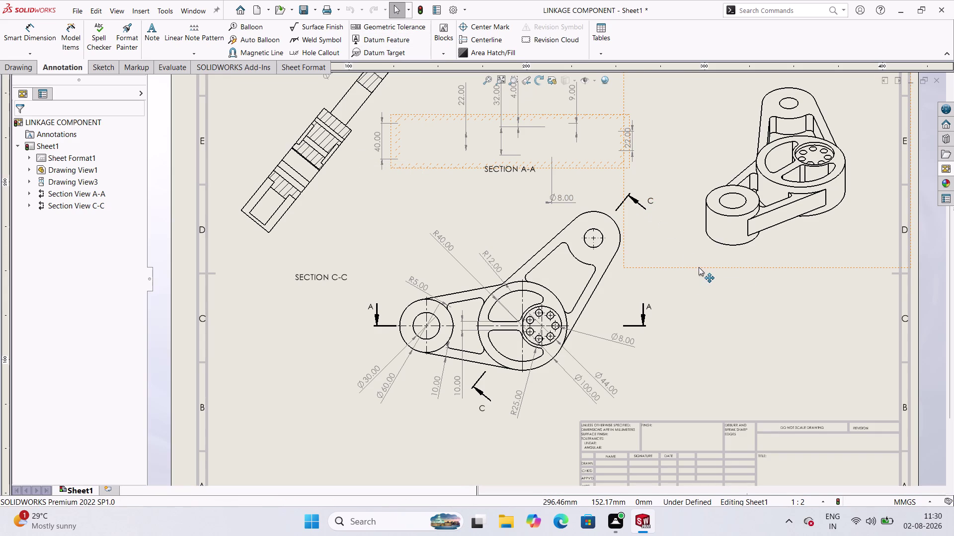
key(ctrl+z)
key(ctrl+z)
Lock editing focus on Sheet1 and open the Section View A-A properties.
click(641, 321)
click(640, 321)
double_click(640, 321)
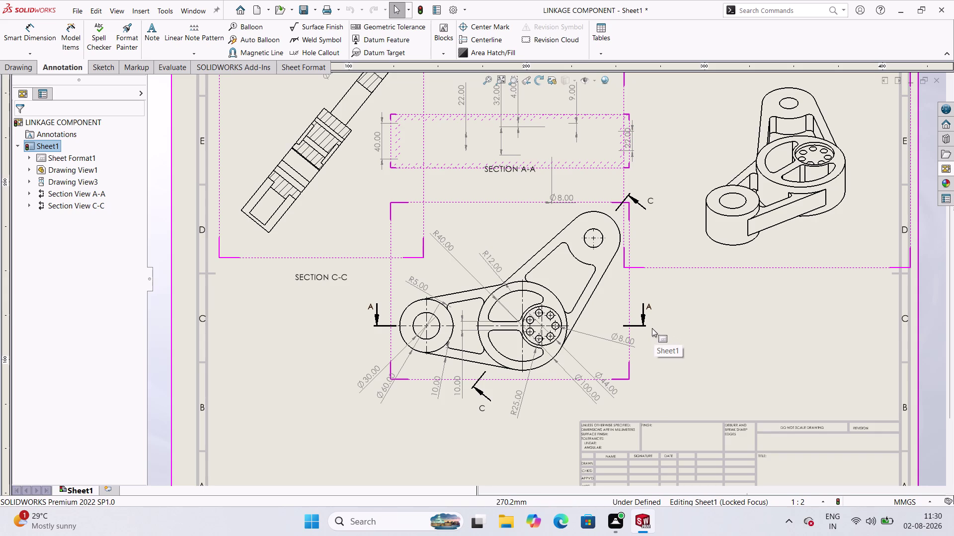
double_click(648, 326)
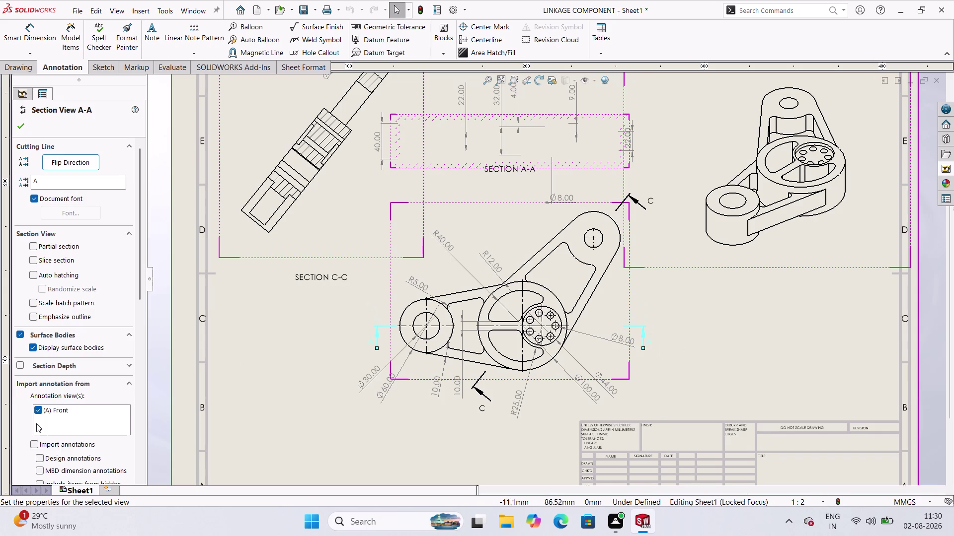
Toggle the (A) Front annotation import for Section A-A and apply the change.
click(35, 409)
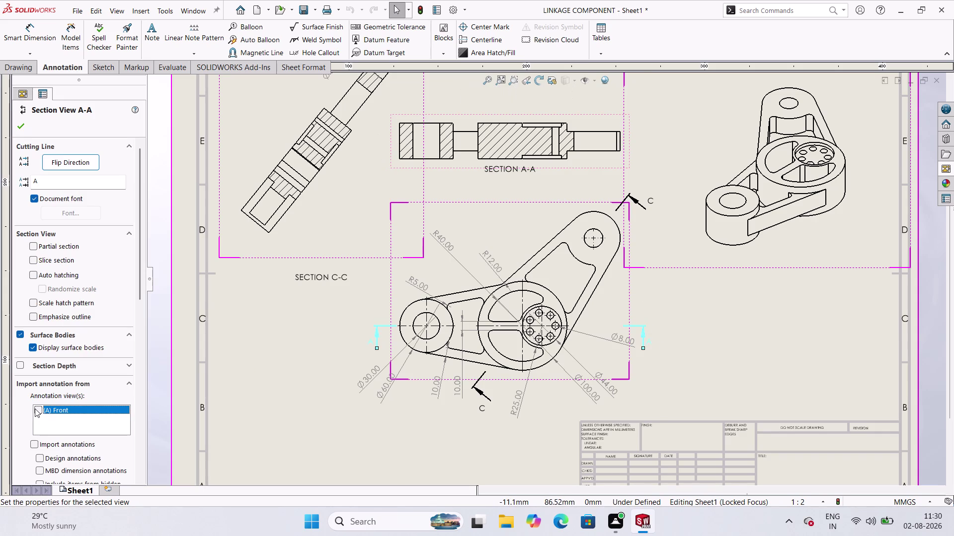
click(35, 409)
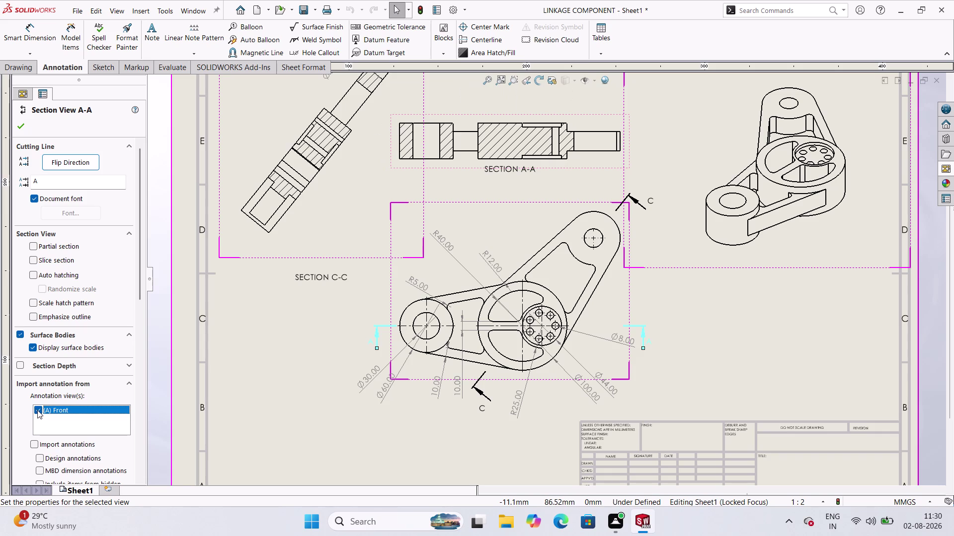
click(37, 410)
click(37, 410)
scroll(down, 3)
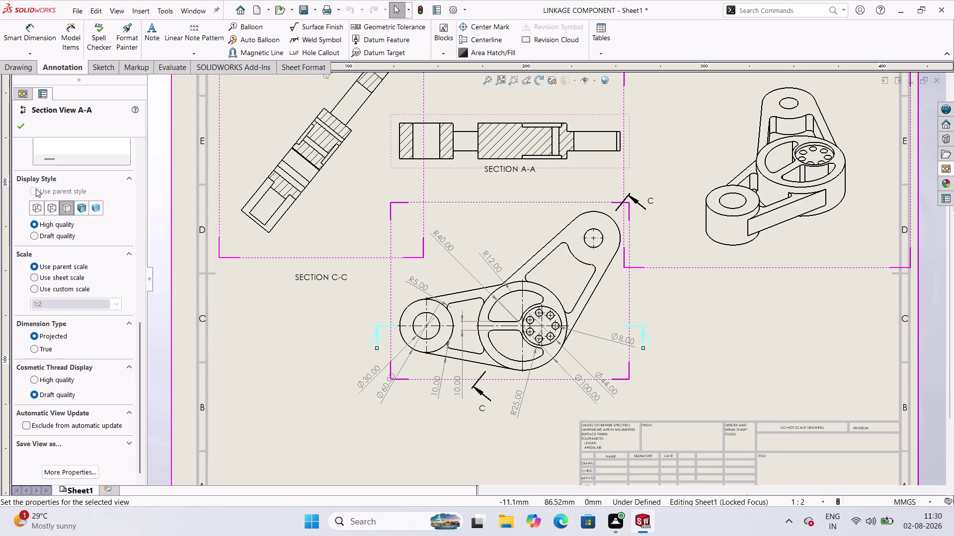
scroll(up, 3)
scroll(up, 3)
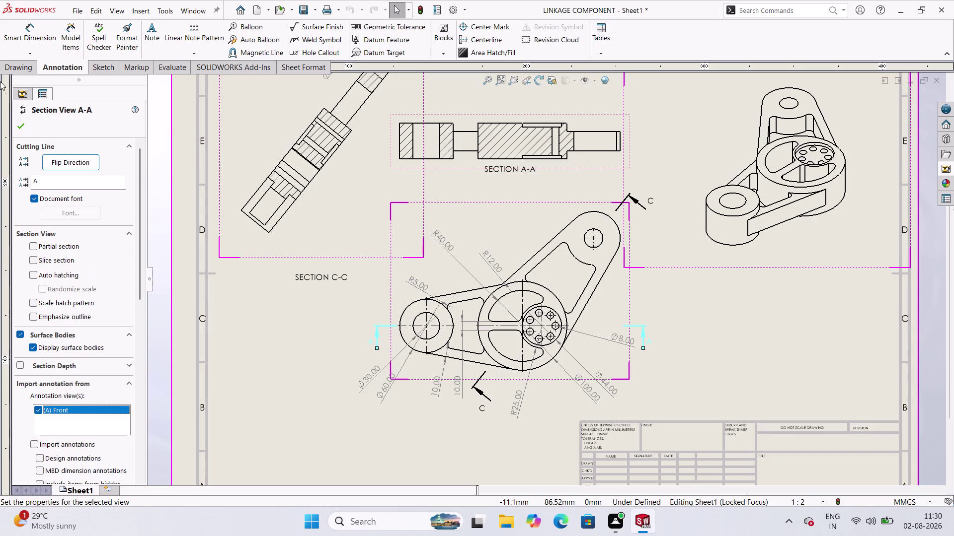
click(19, 122)
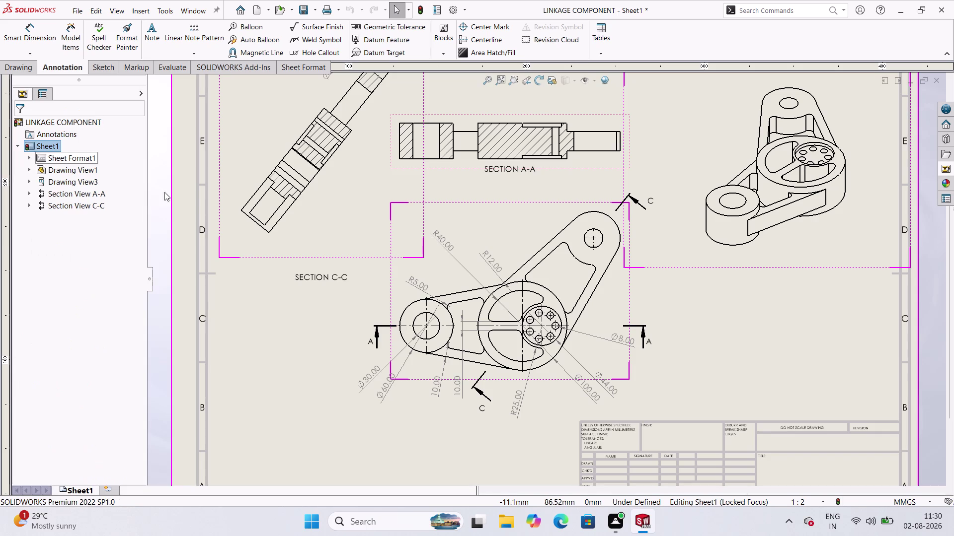
click(276, 323)
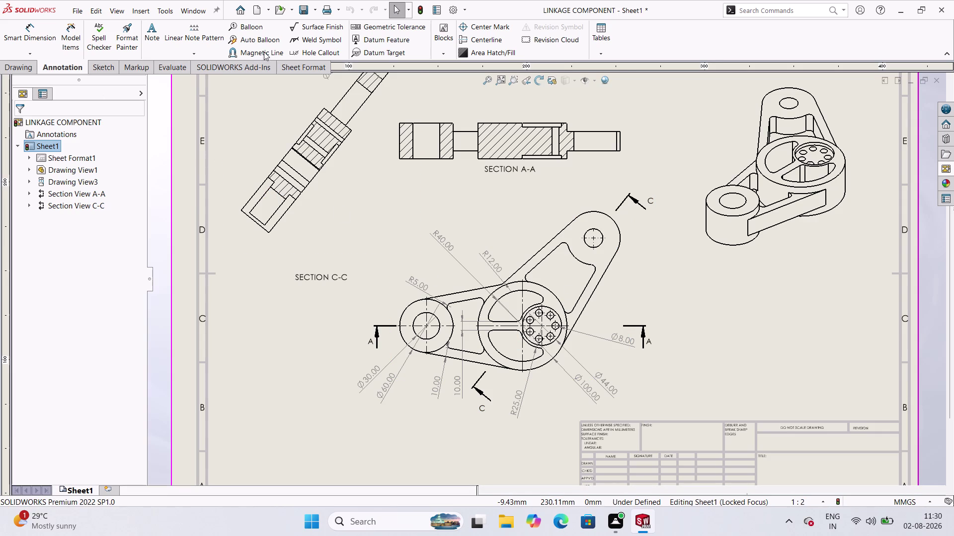
Dimension the Ø21 top hole and give the top lug an R30.00 radius.
click(40, 38)
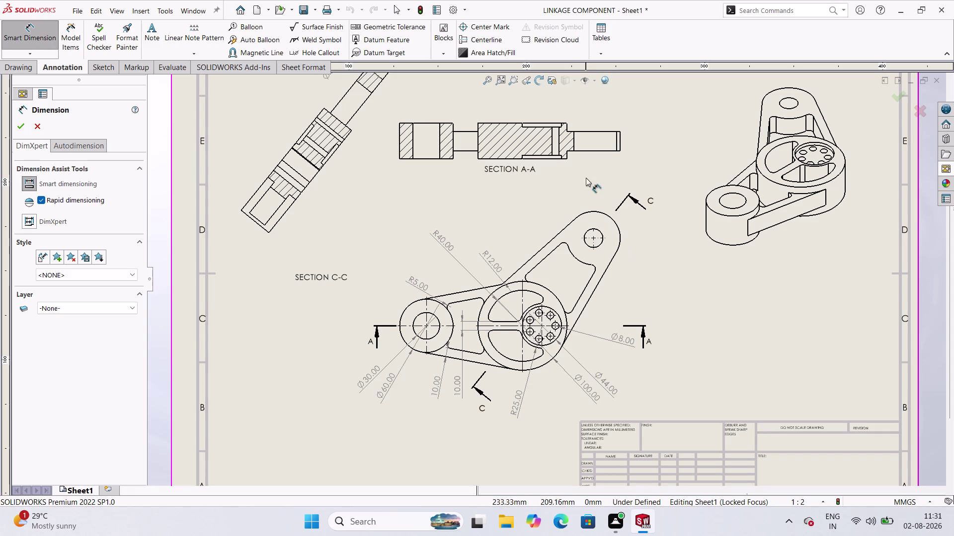
click(586, 234)
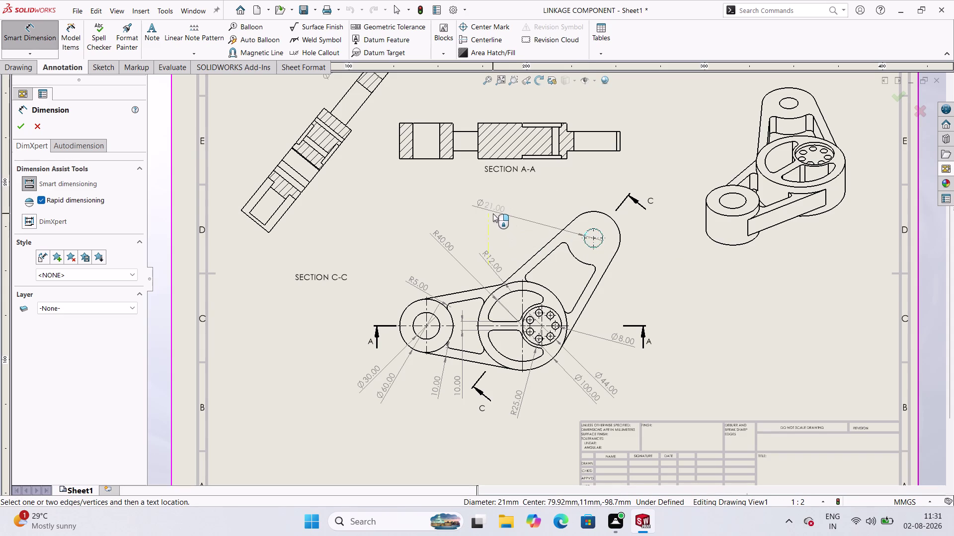
click(492, 214)
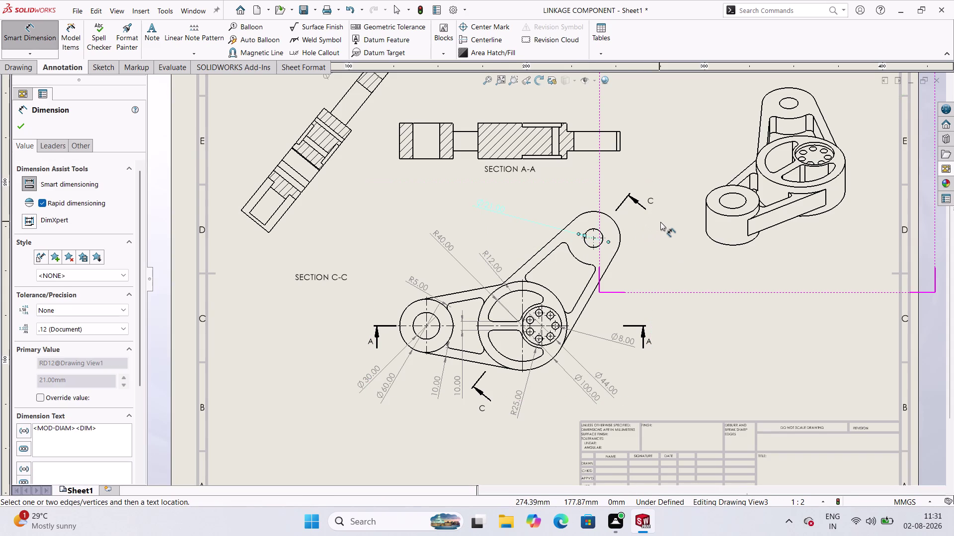
click(621, 238)
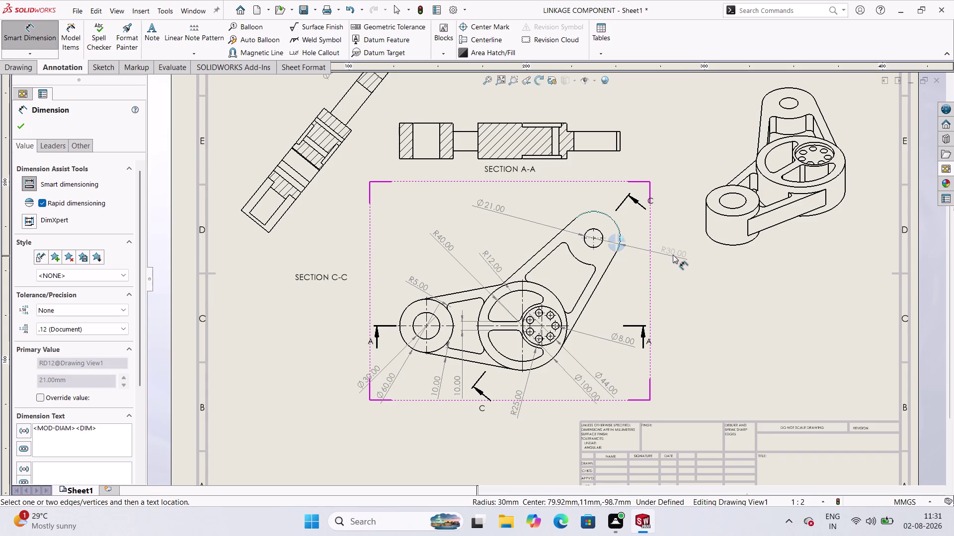
click(663, 219)
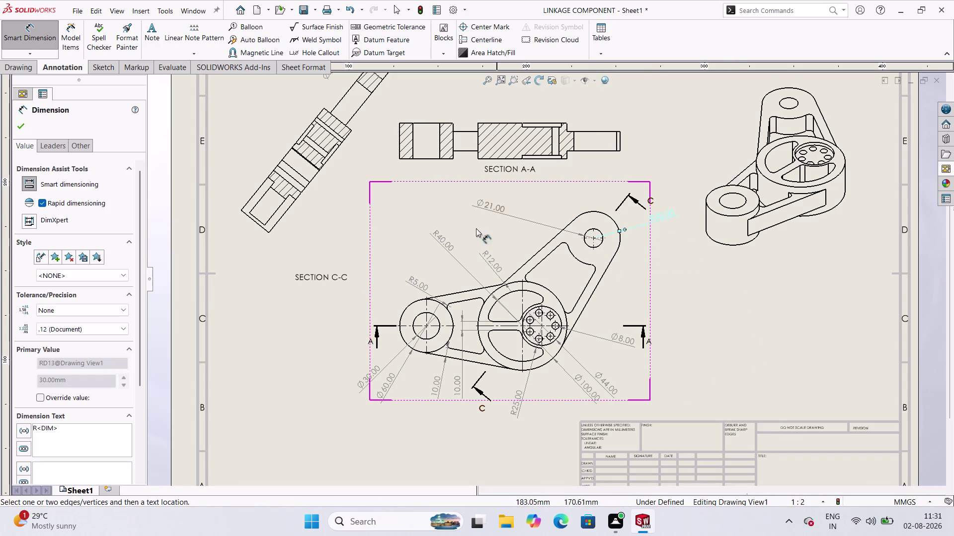
click(31, 55)
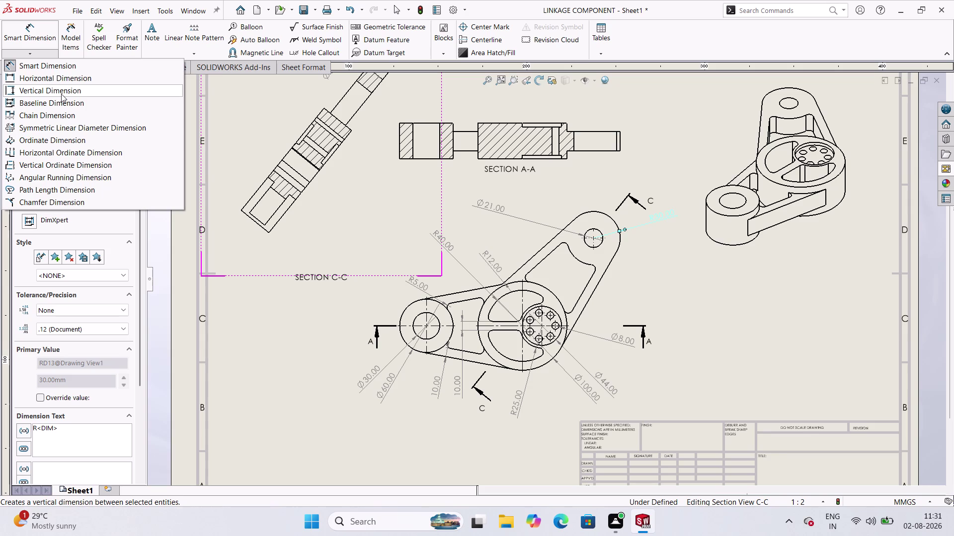
Add the 114.44 distance from the top hole to the hub's bolt circle, enabling Override value.
click(46, 44)
click(45, 43)
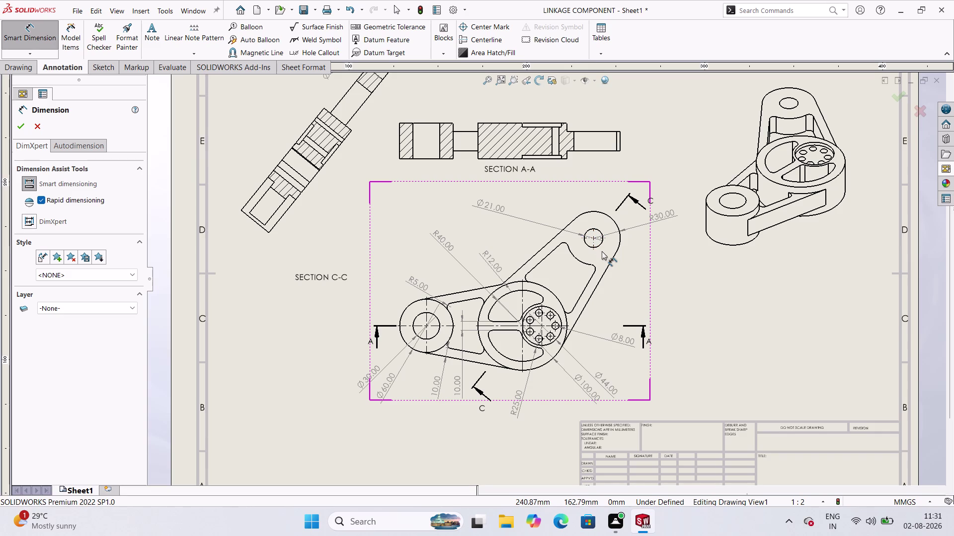
scroll(down, 3)
scroll(down, 3)
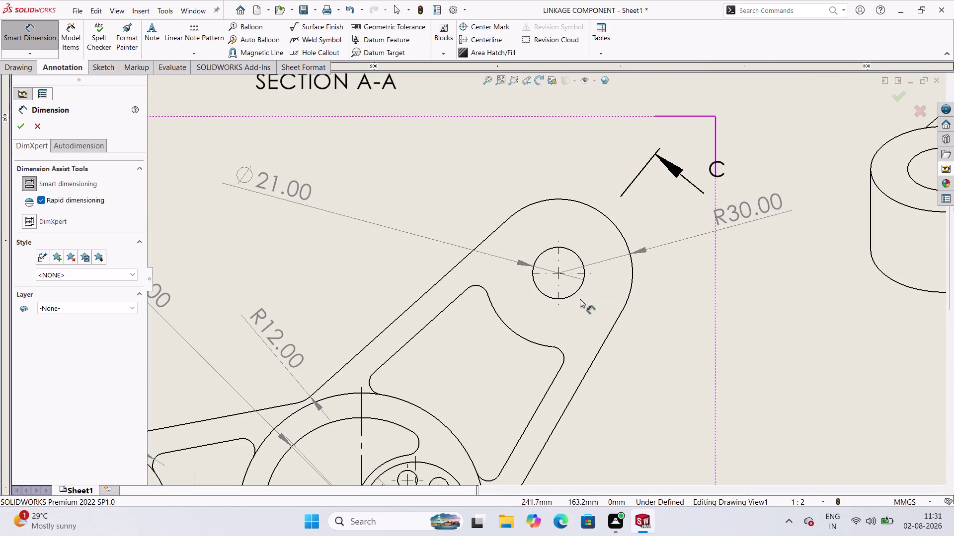
click(578, 292)
scroll(up, 3)
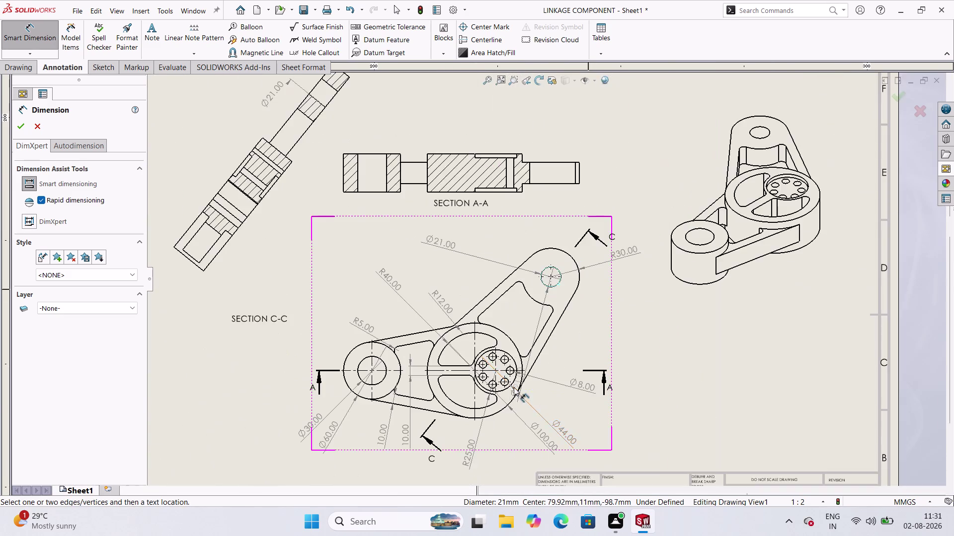
scroll(up, 3)
scroll(down, 3)
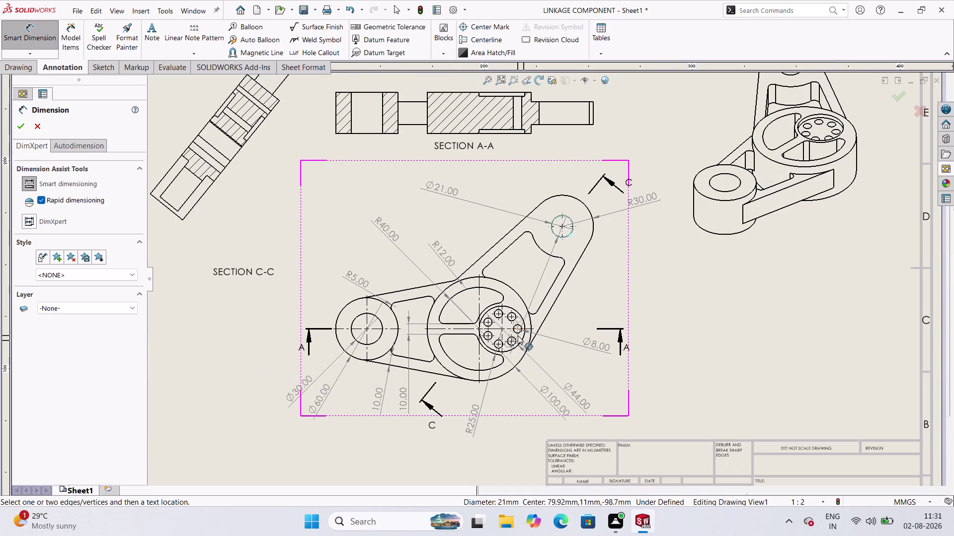
click(520, 343)
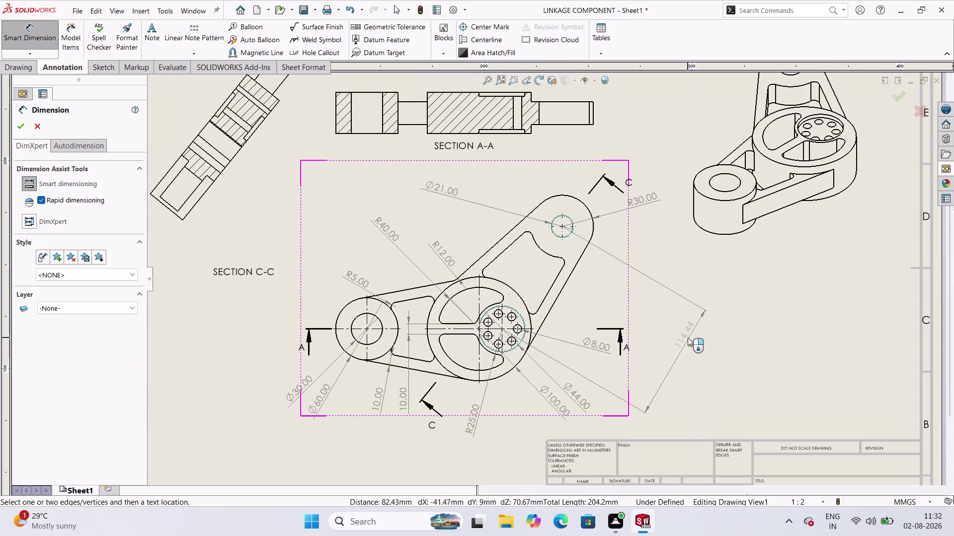
click(687, 338)
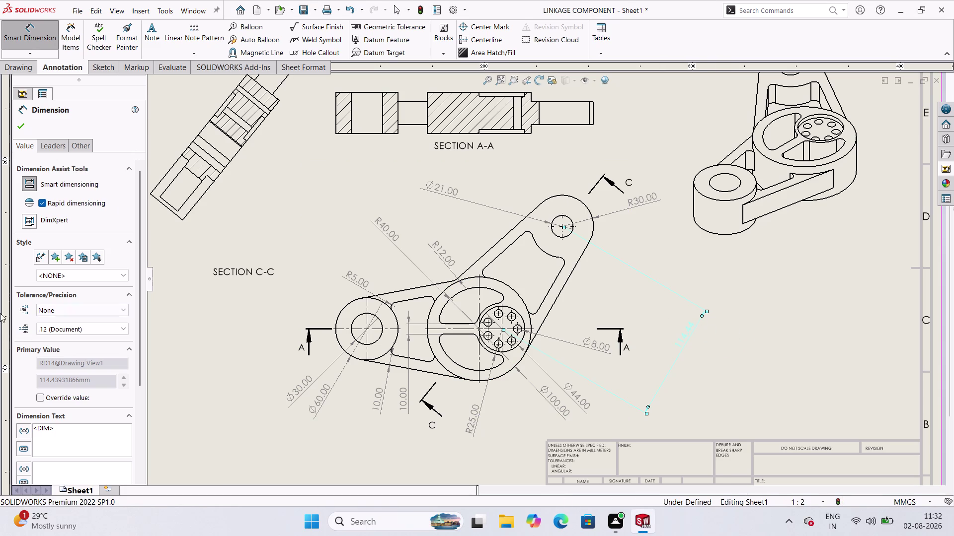
click(36, 396)
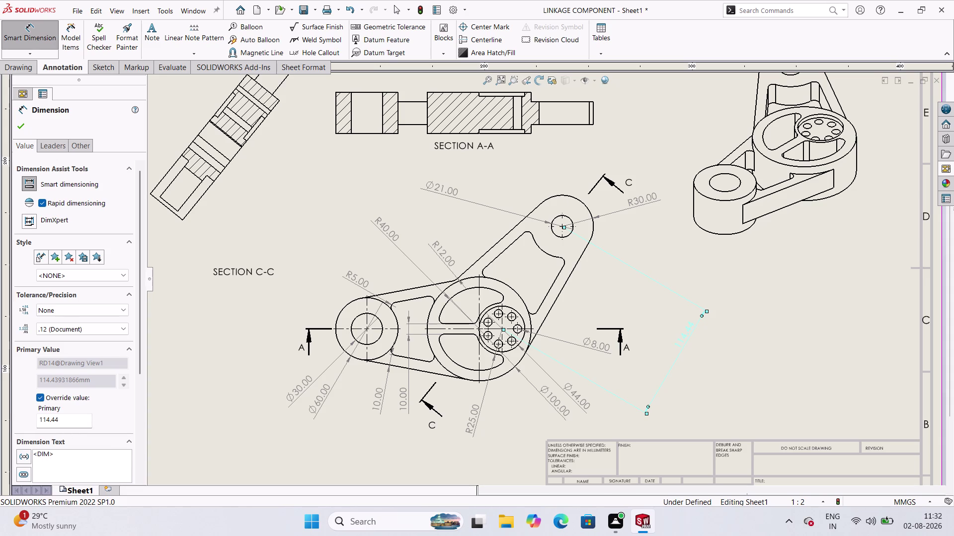
Override the diagonal distance with 127 and close the dimension.
double_click(78, 419)
text(127)
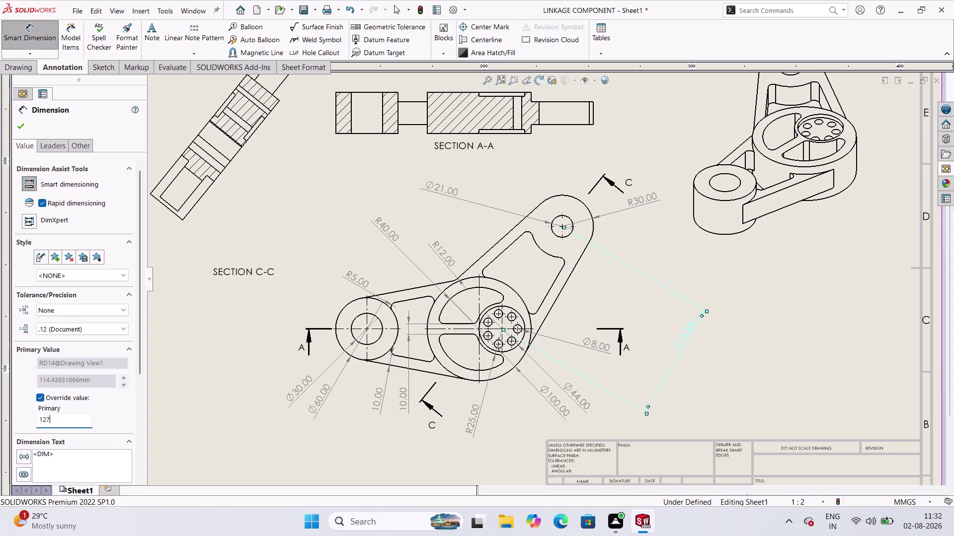
key(Return)
scroll(down, 3)
scroll(down, 3)
scroll(up, 3)
scroll(up, 3)
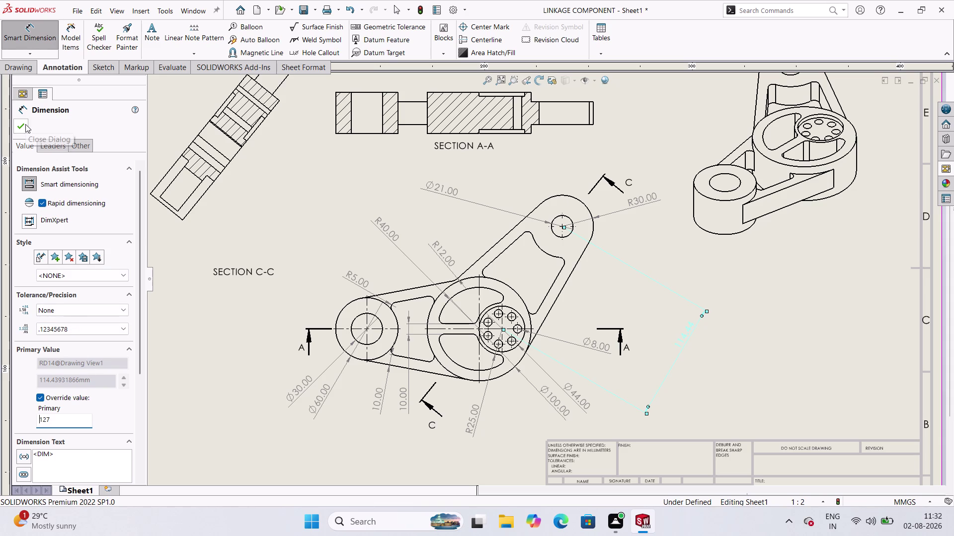
click(26, 124)
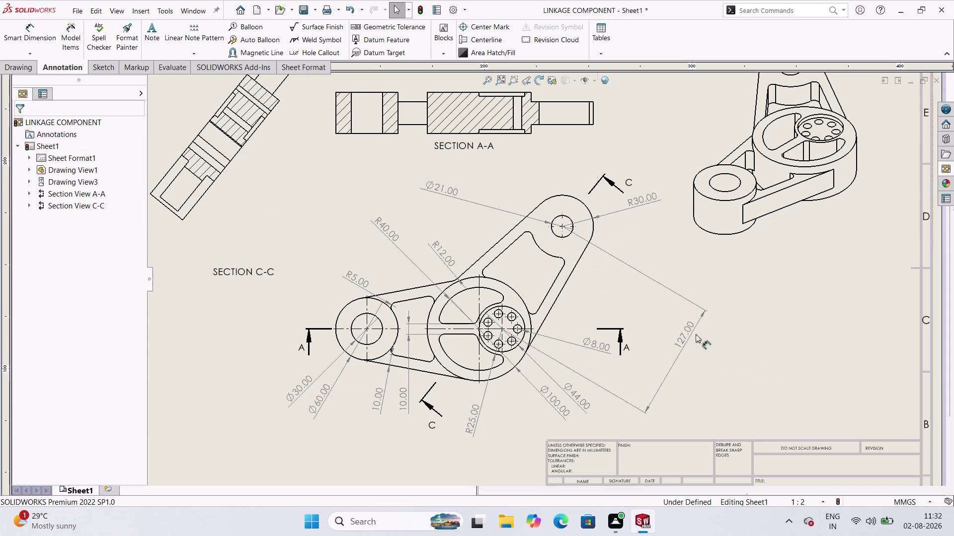
Zoom in on the front view and select Drawing View1.
scroll(up, 3)
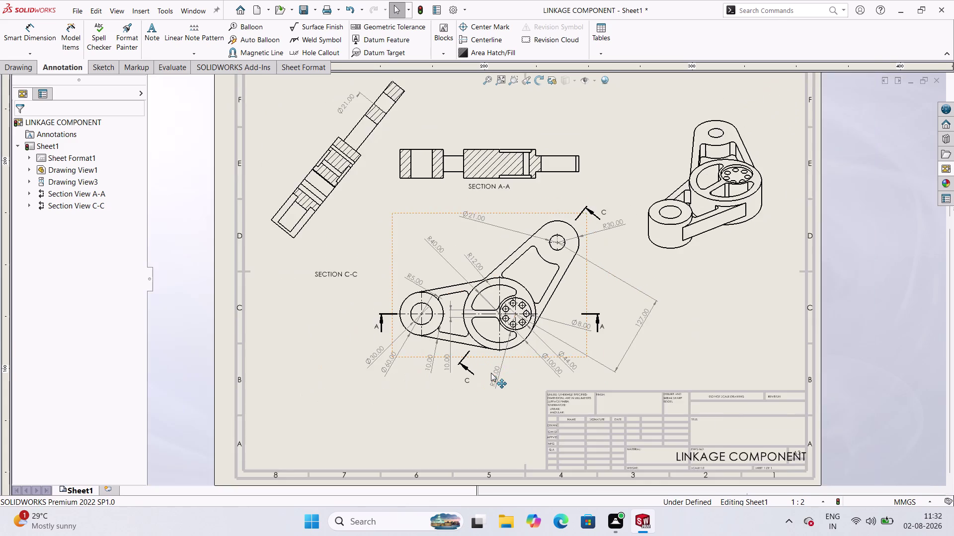
scroll(down, 3)
scroll(down, 3)
scroll(up, 3)
scroll(down, 3)
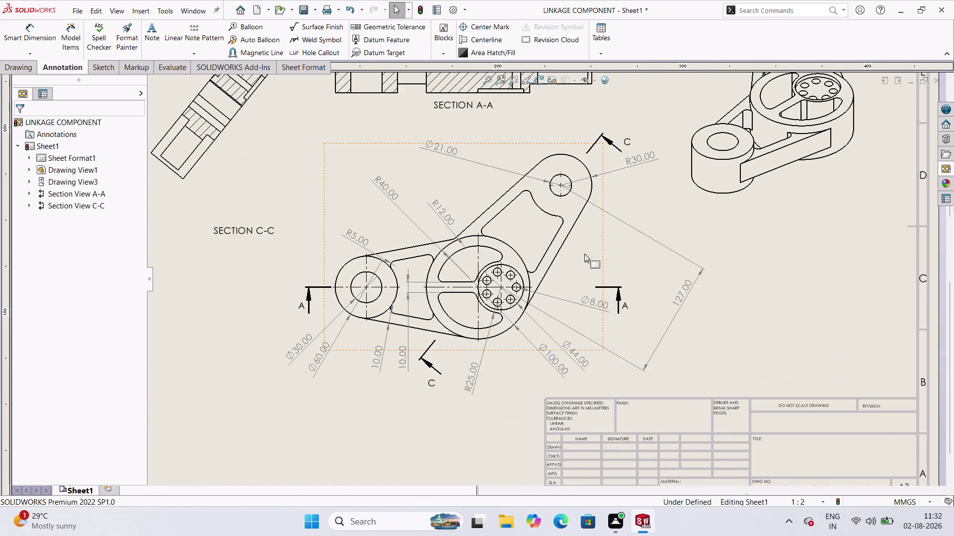
scroll(down, 3)
scroll(up, 3)
scroll(down, 3)
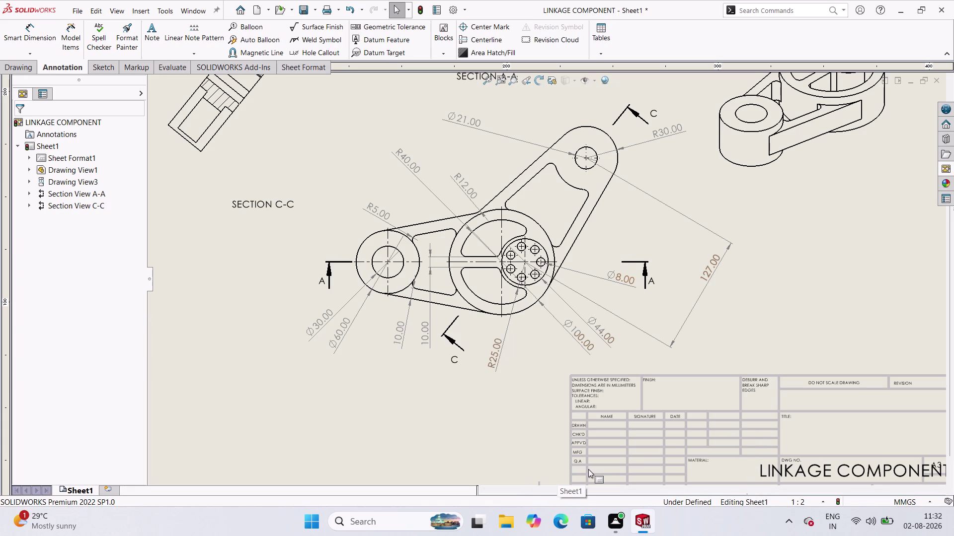
click(382, 276)
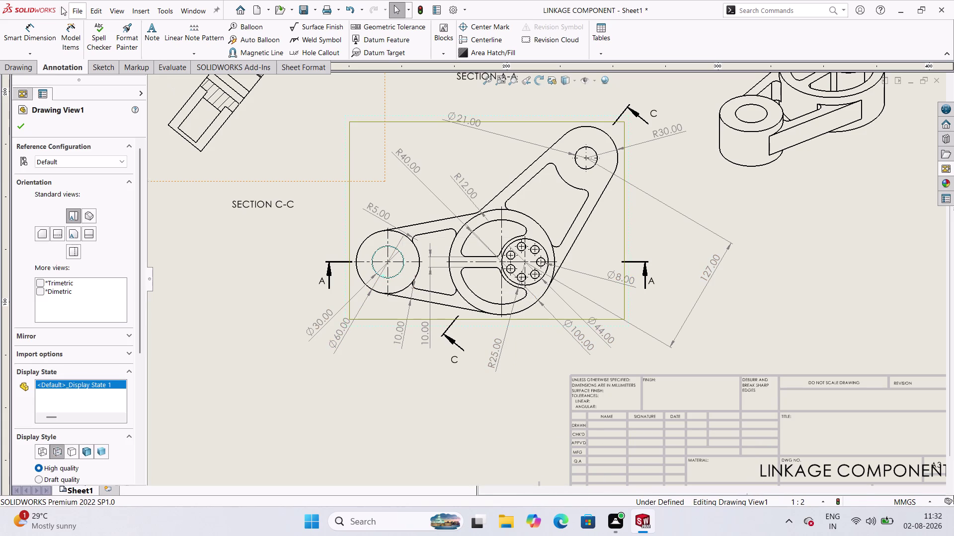
Dimension the Ø30 left hole to the hub centre, placing 130.00 below the view.
click(36, 31)
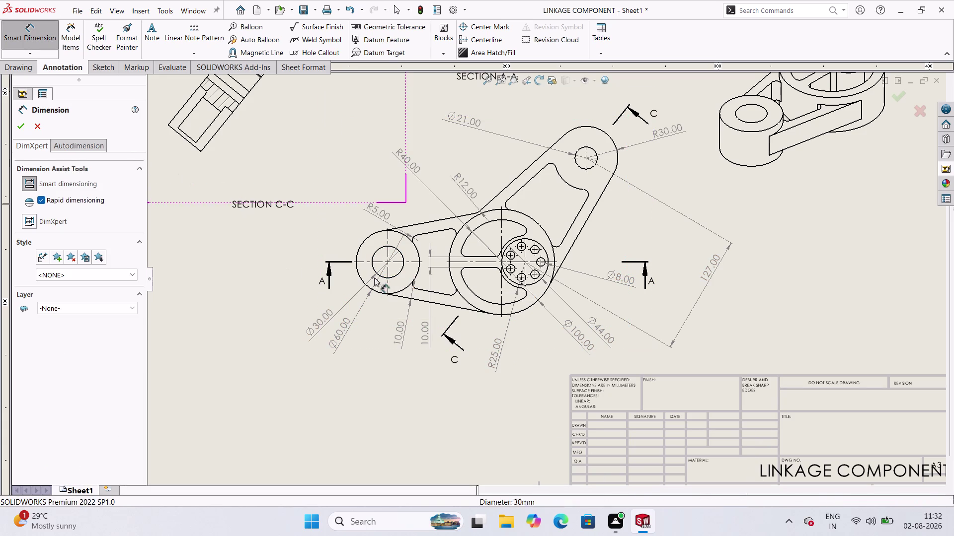
click(385, 278)
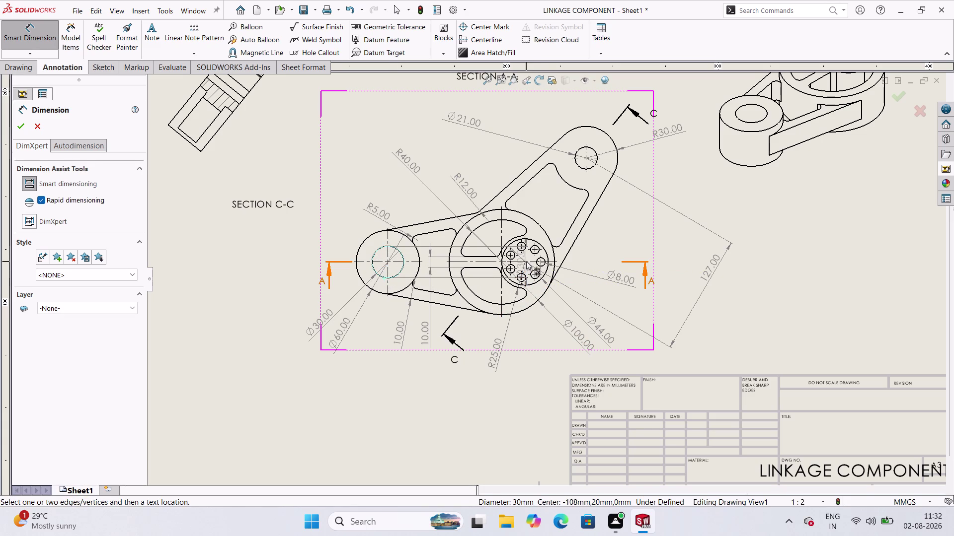
scroll(down, 3)
scroll(down, 3)
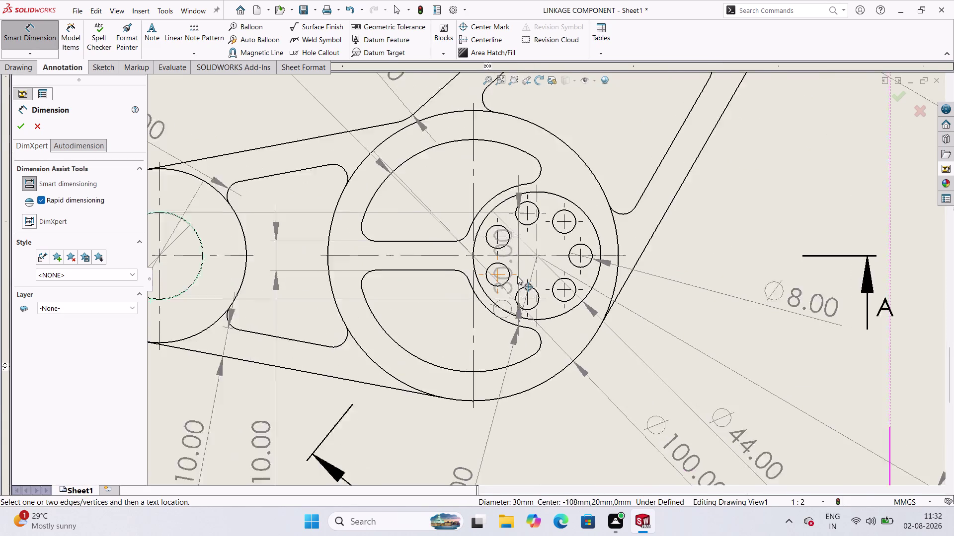
scroll(down, 3)
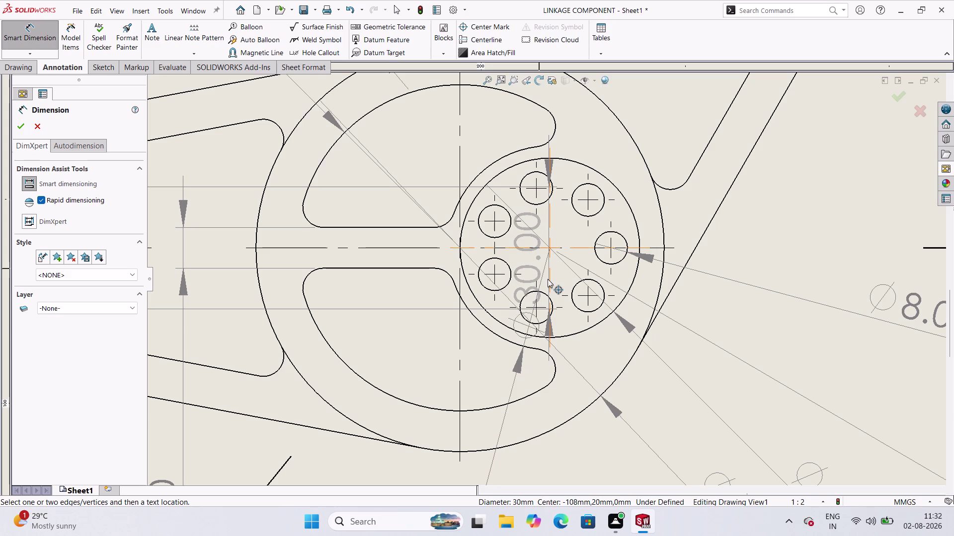
click(560, 337)
scroll(down, 3)
scroll(up, 3)
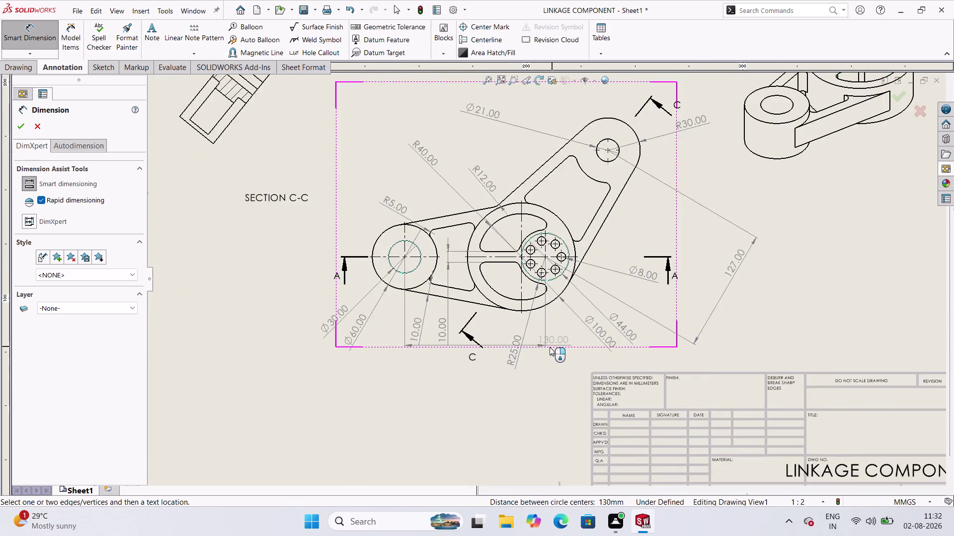
scroll(up, 3)
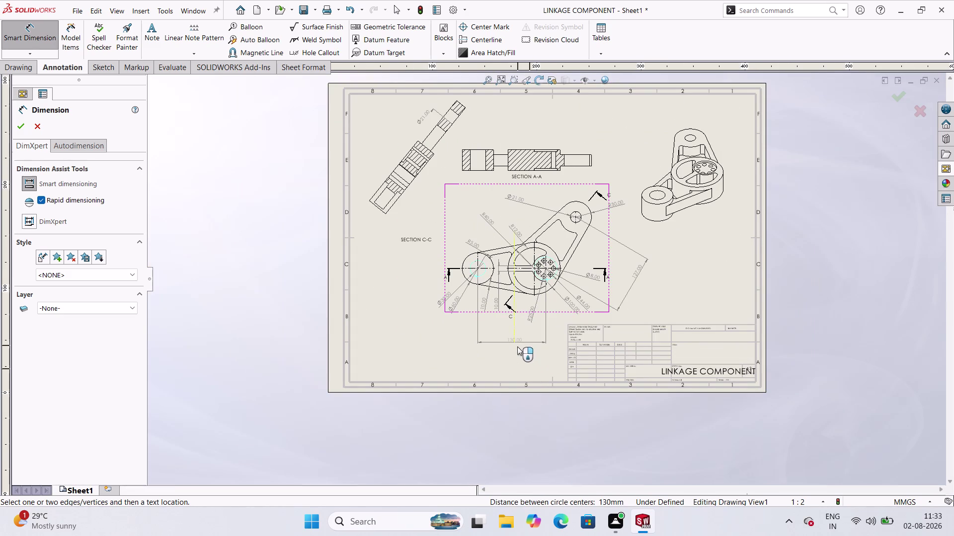
click(517, 347)
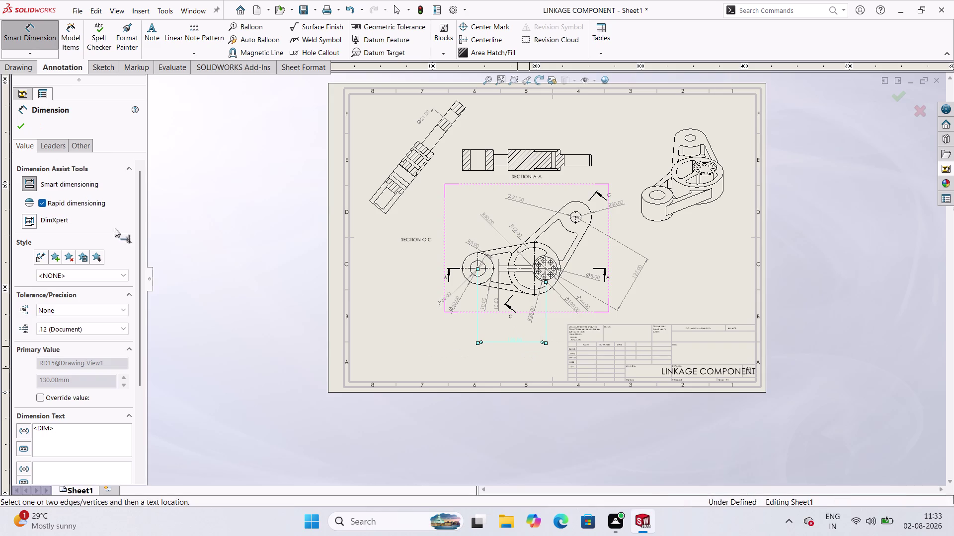
click(27, 124)
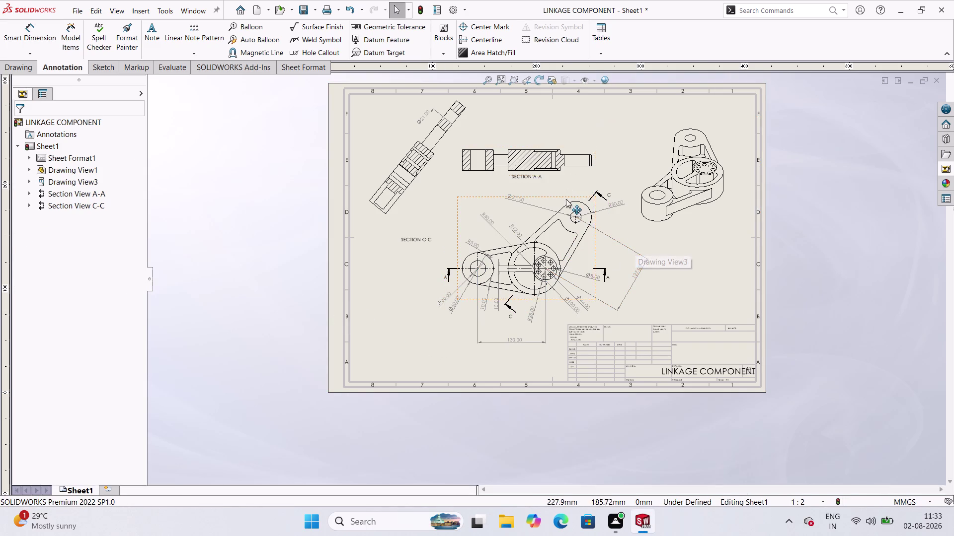
Zoom around the front view to check the new 130.00 dimension.
scroll(down, 3)
scroll(down, 3)
scroll(up, 3)
scroll(down, 3)
scroll(down, 3)
scroll(up, 3)
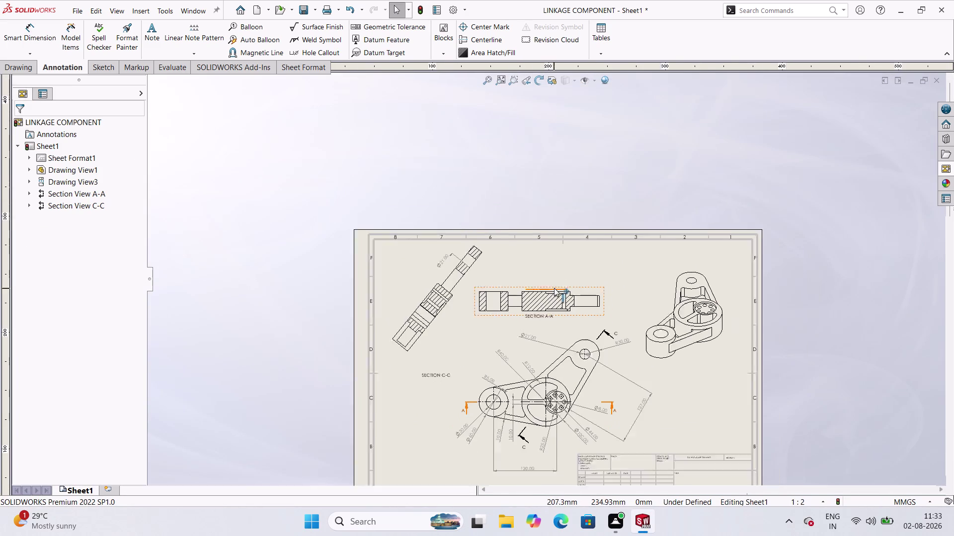
scroll(down, 3)
scroll(up, 3)
scroll(down, 3)
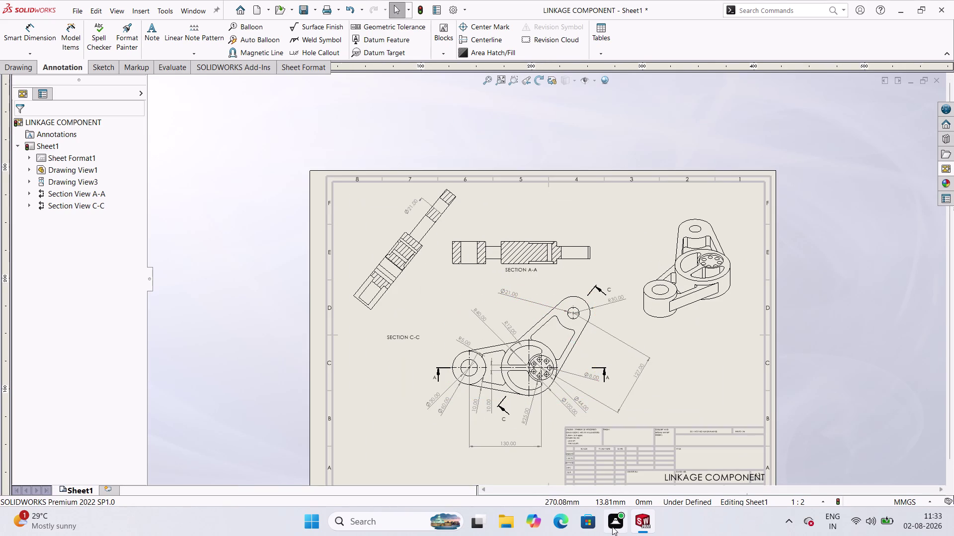